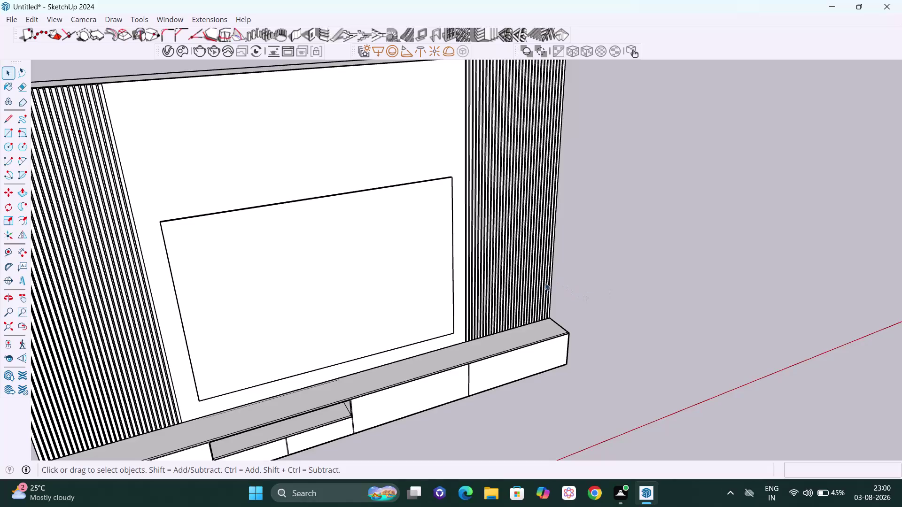
Orbit and zoom in on the right fluted panel's base above the low cabinet top.
middle_drag(544, 319, 500, 315)
scroll(up, 3)
scroll(up, 3)
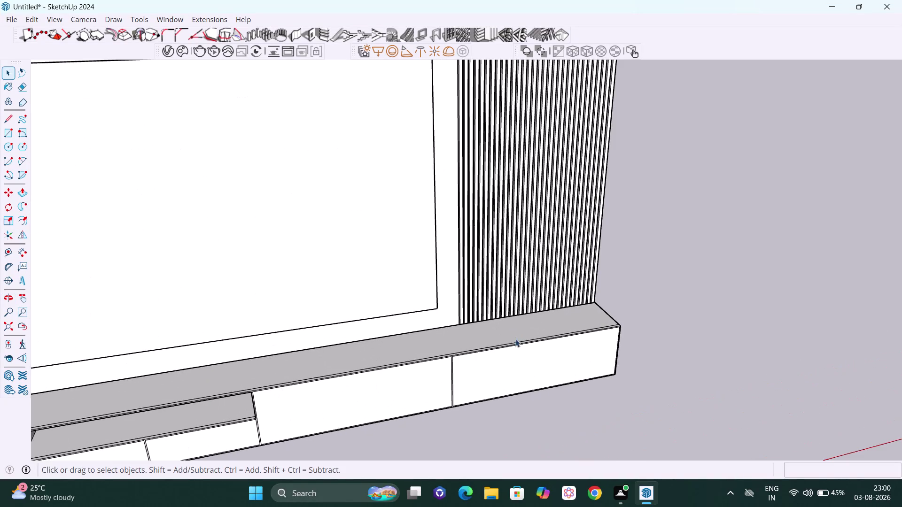
middle_drag(511, 342, 522, 299)
scroll(up, 3)
middle_drag(493, 309, 456, 308)
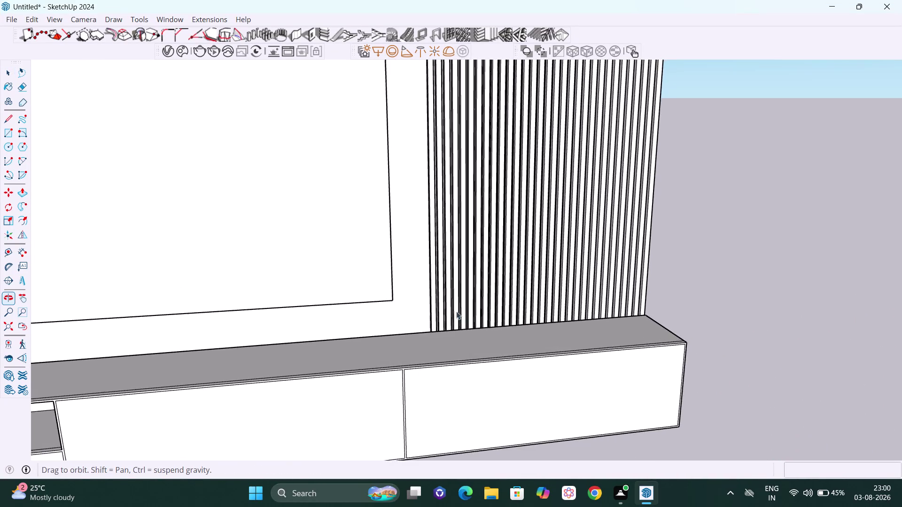
middle_drag(456, 308, 456, 308)
scroll(up, 3)
middle_drag(483, 322, 454, 325)
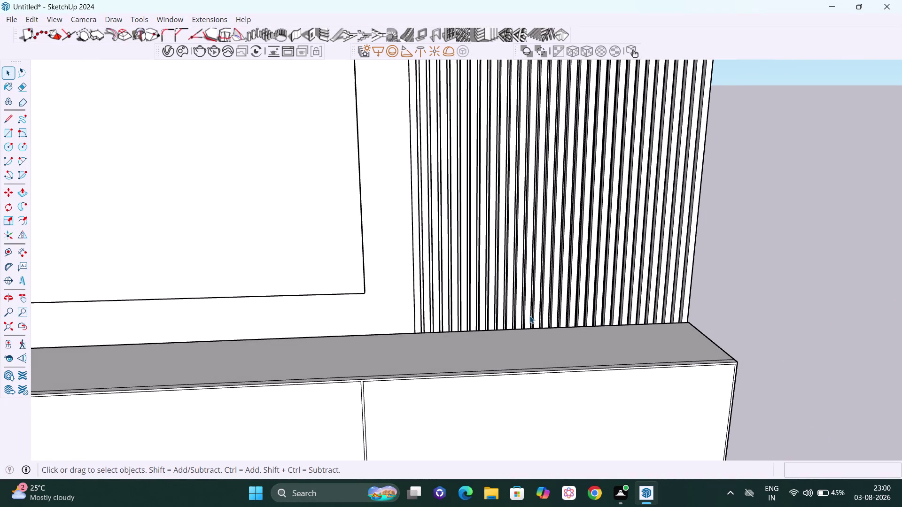
scroll(up, 3)
middle_drag(531, 315, 515, 317)
scroll(up, 3)
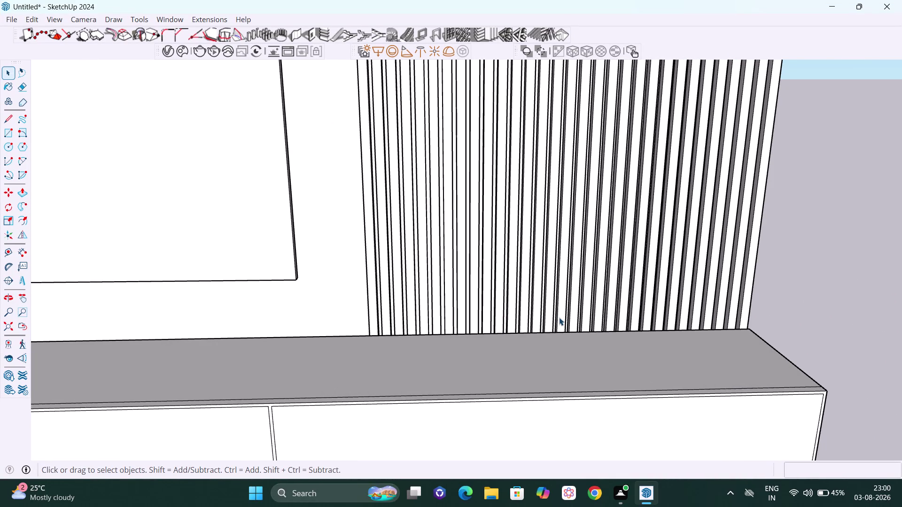
Place guides 300 mm above the cabinet top and 18 mm above that.
key(t)
click(549, 332)
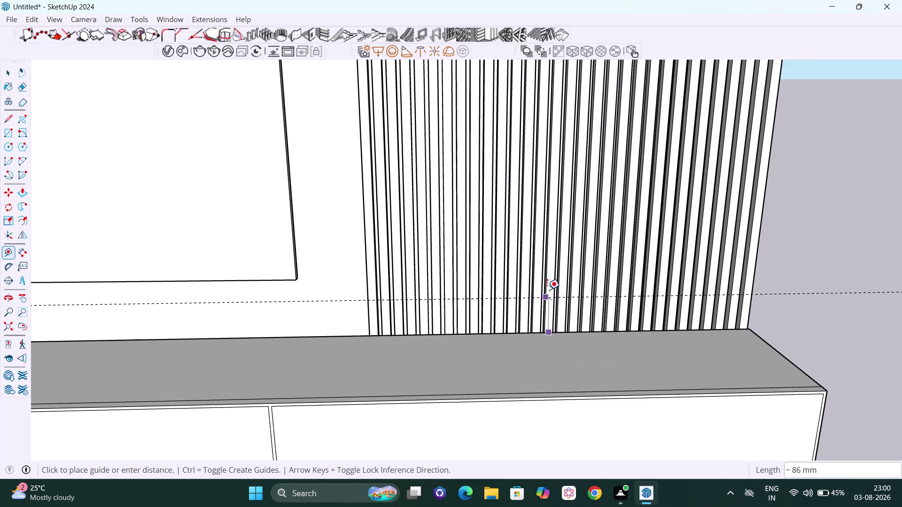
key(Up)
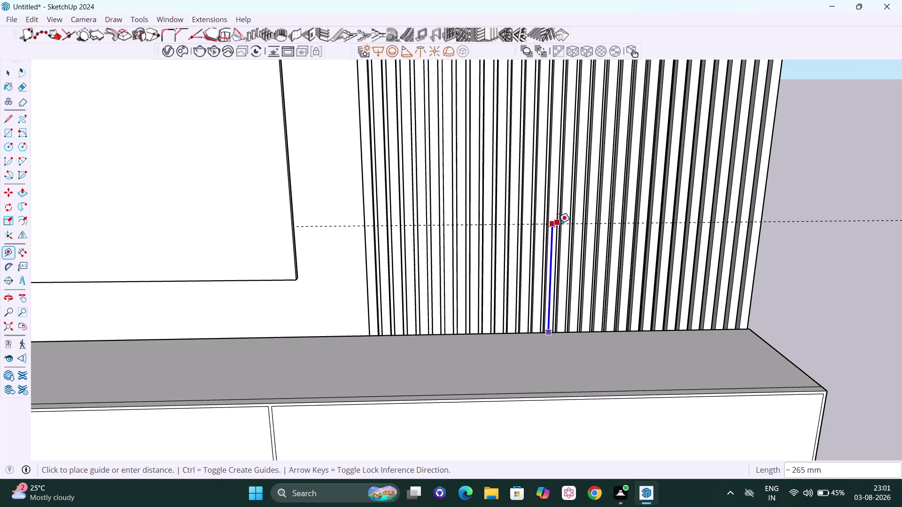
text(3)
text(00)
key(Return)
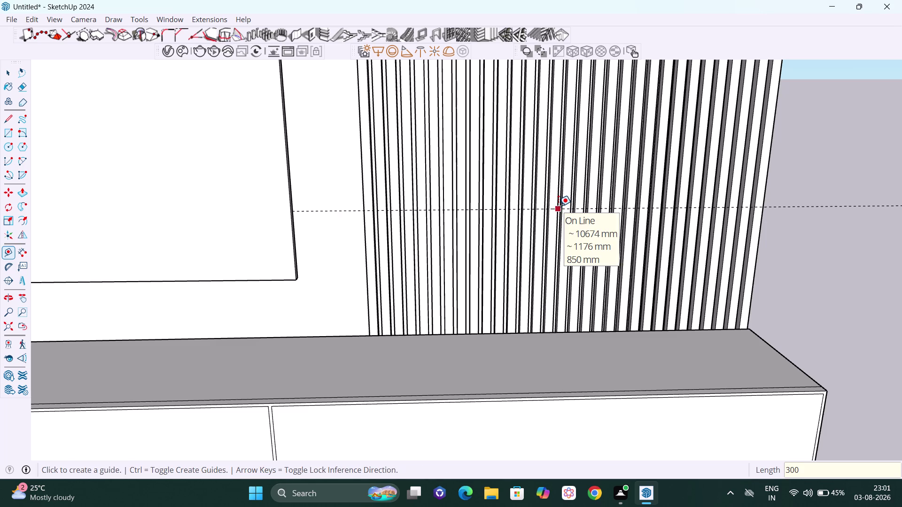
click(558, 206)
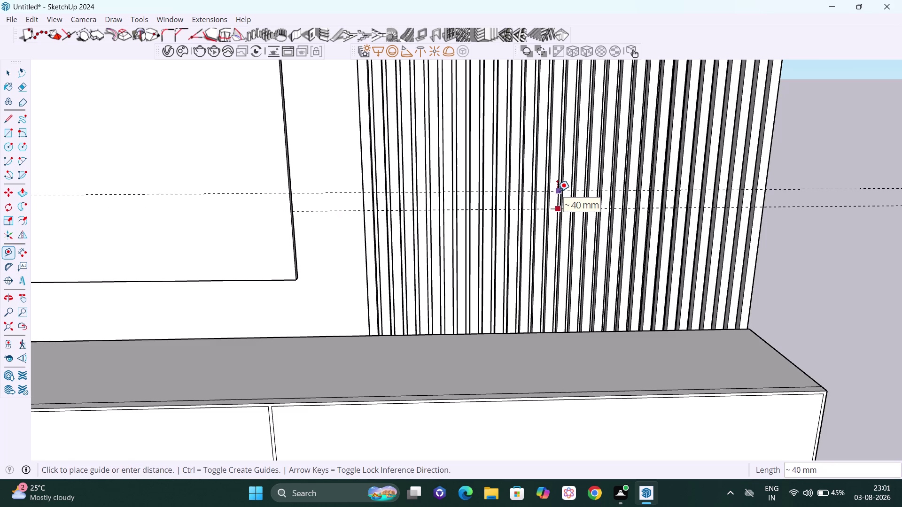
key(Up)
text(1)
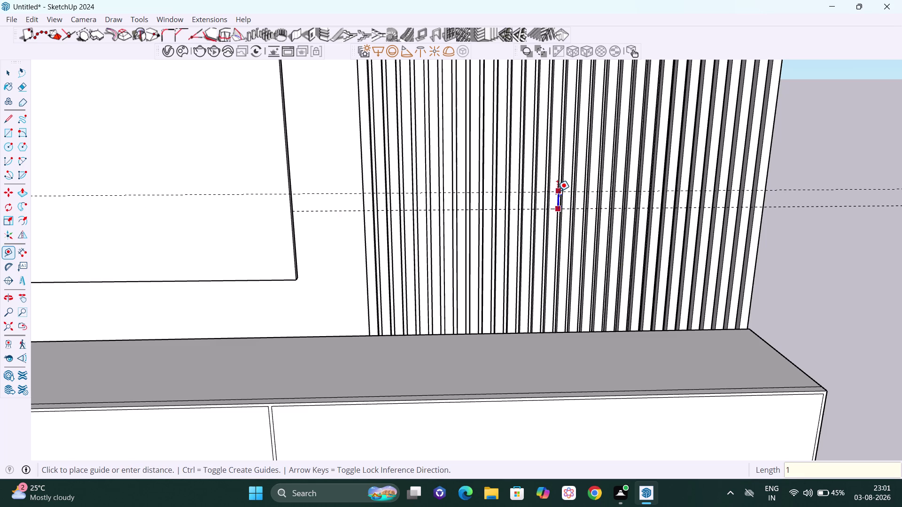
text(8)
key(Return)
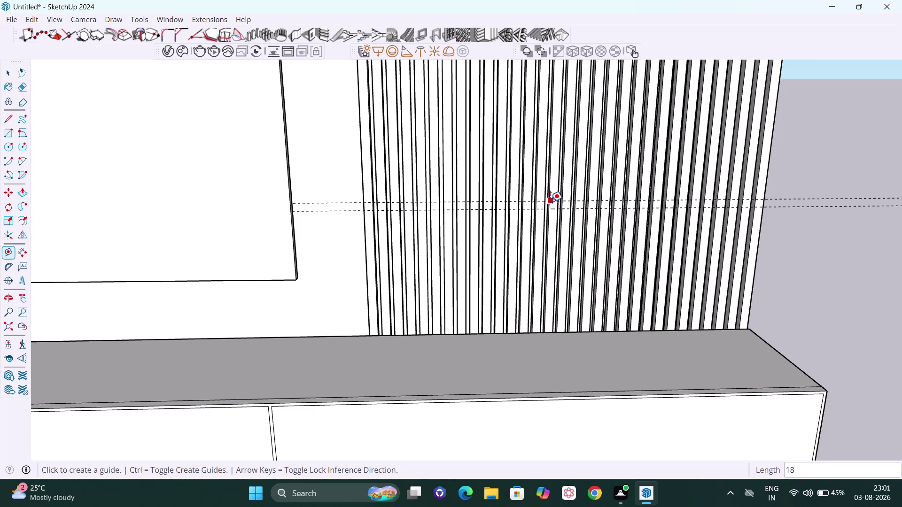
Add a guide 300 mm higher and pan up the fluted panel.
click(550, 202)
key(Up)
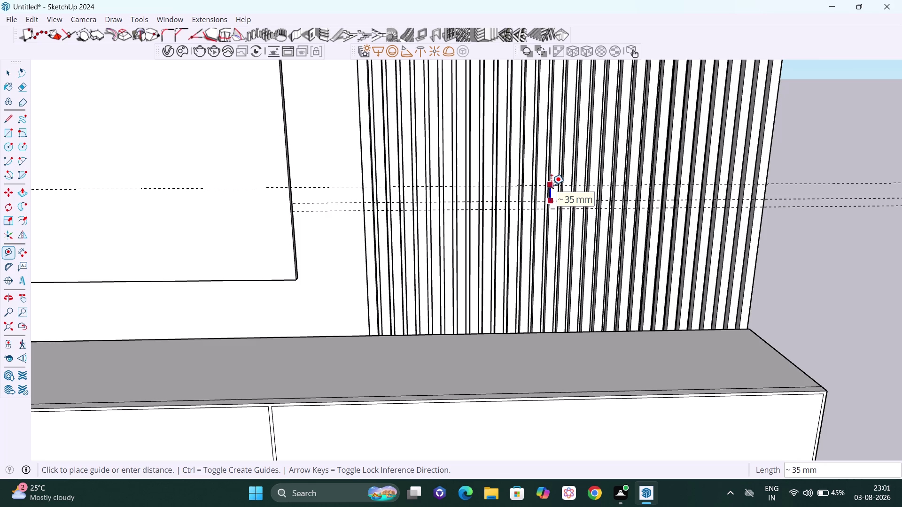
text(300)
key(Return)
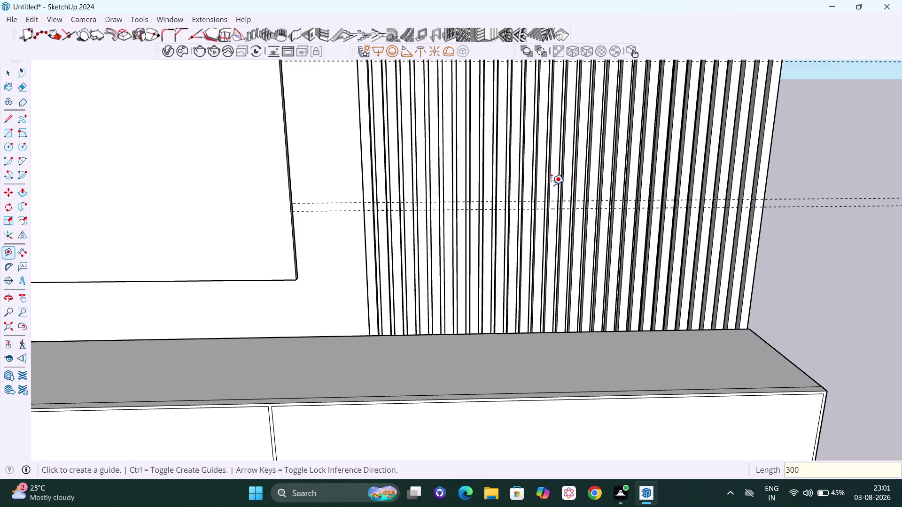
key(h)
drag(551, 186, 551, 193)
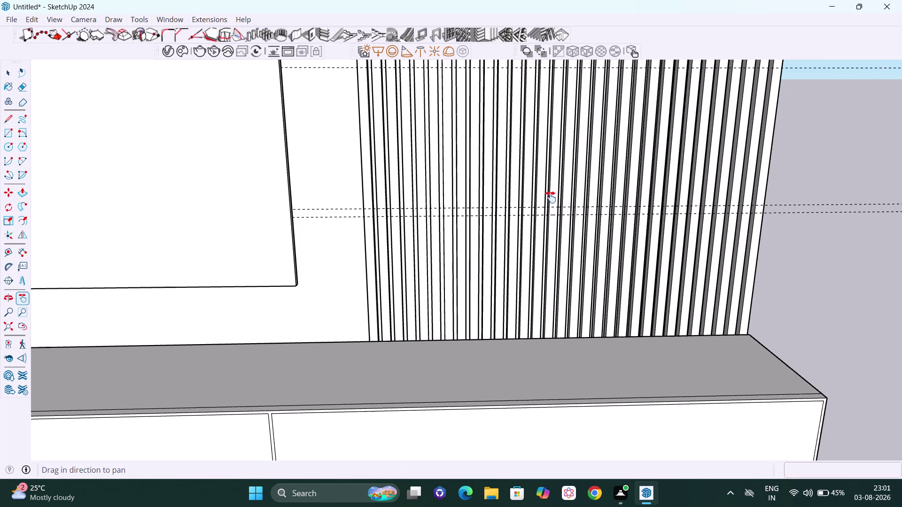
drag(551, 193, 520, 320)
drag(519, 229, 515, 262)
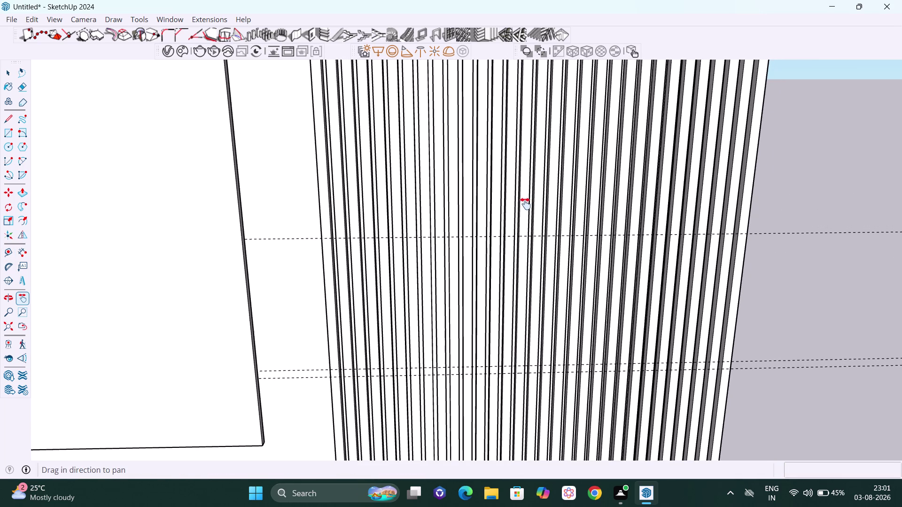
middle_drag(525, 203, 527, 198)
Add the next 18 mm guide and a 300 mm guide, then pan higher.
key(Escape)
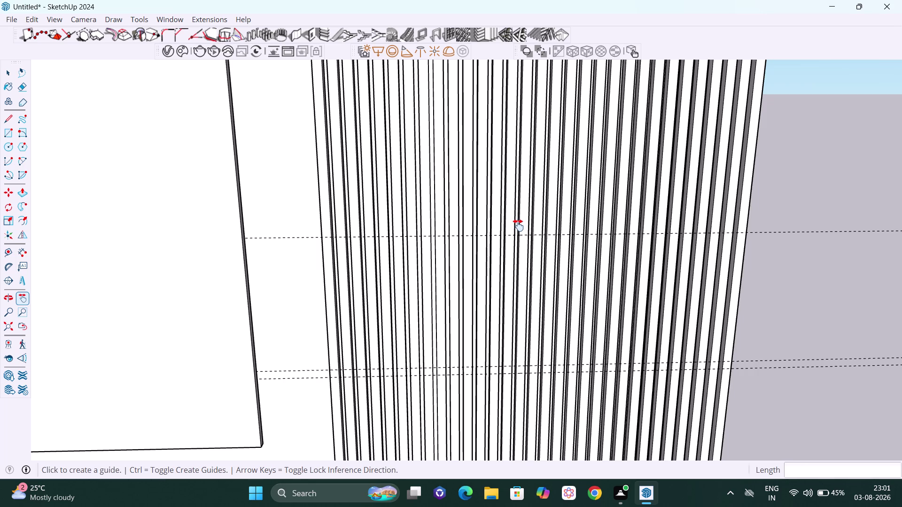
click(510, 235)
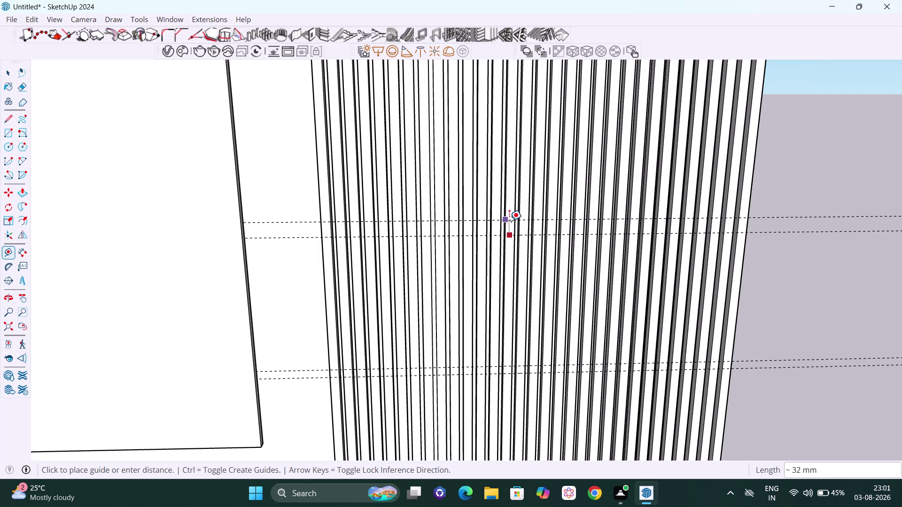
key(Up)
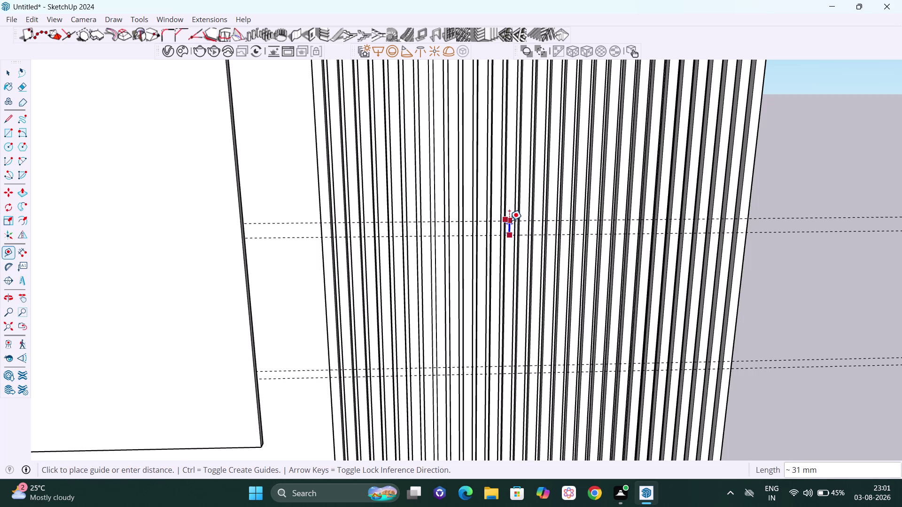
text(18)
key(Return)
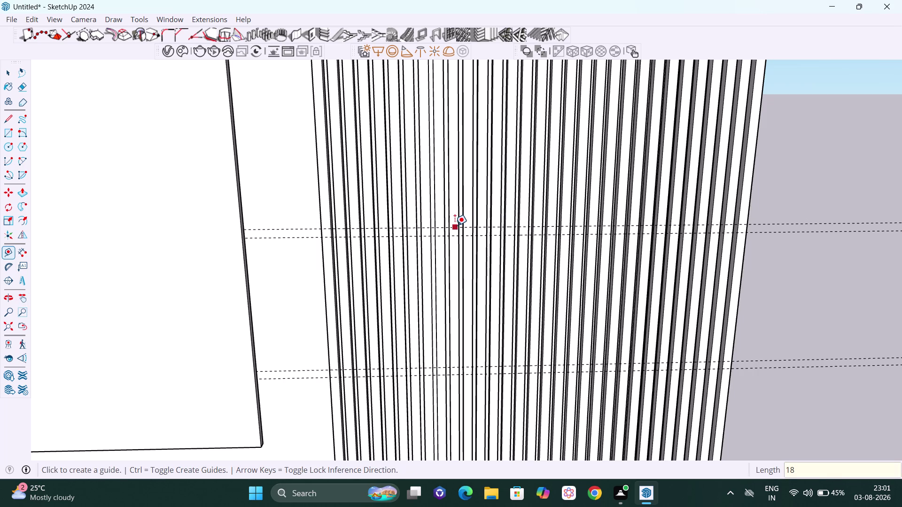
click(455, 225)
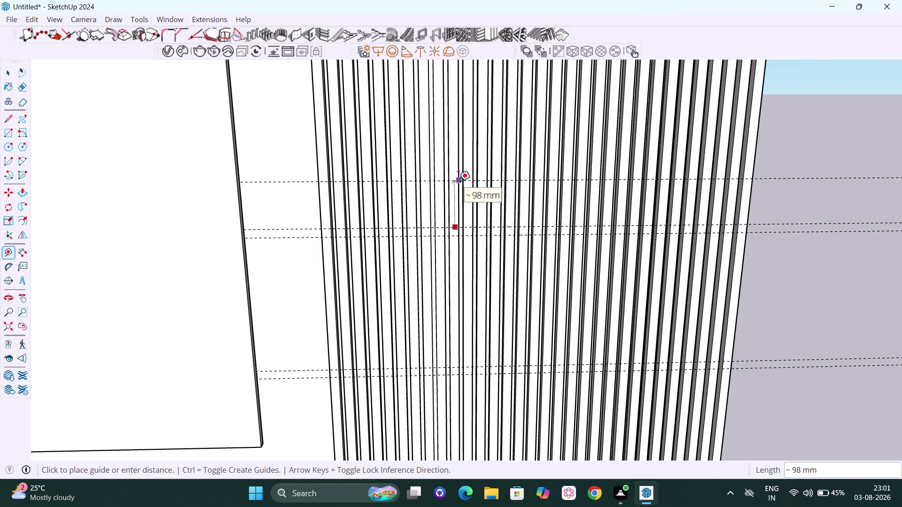
key(Up)
text(30)
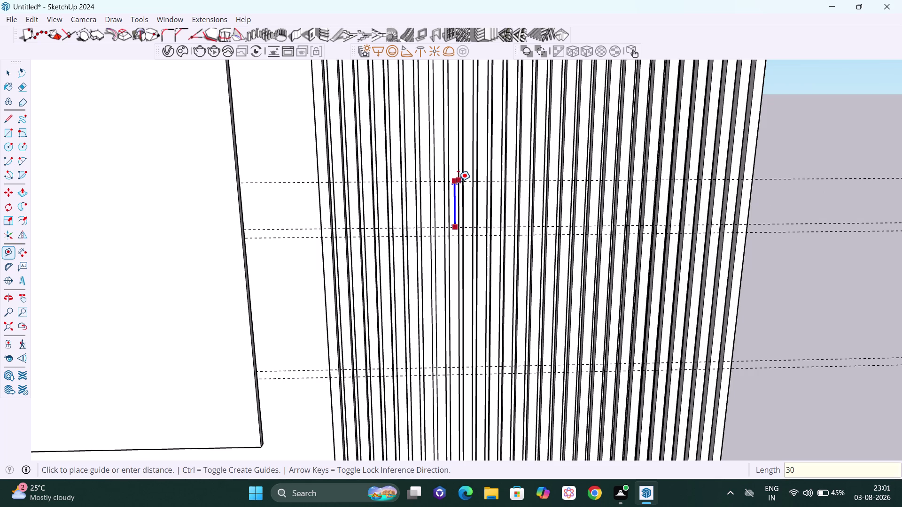
text(0)
key(Return)
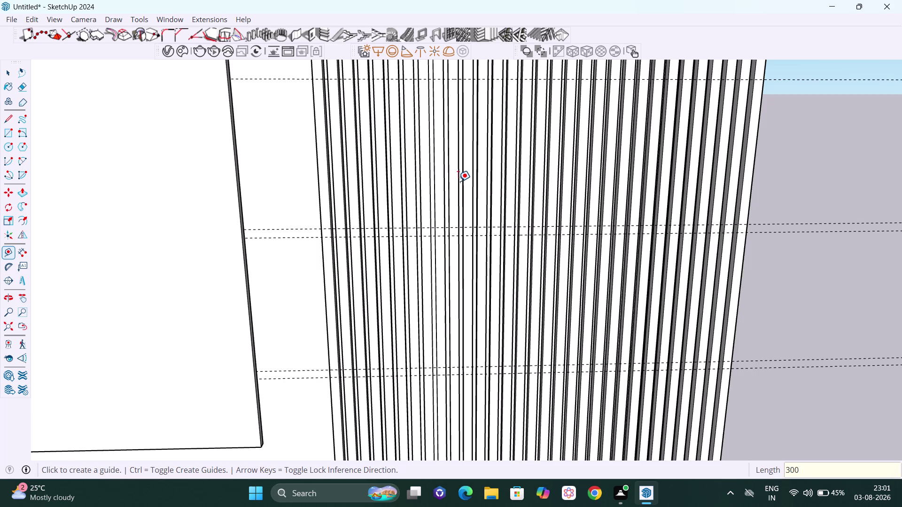
key(h)
drag(464, 176, 460, 359)
drag(457, 343, 455, 357)
middle_drag(484, 333, 487, 309)
Add an 18 mm guide and a 300 mm guide further up the panel.
drag(485, 302, 487, 373)
scroll(down, 3)
middle_drag(495, 361, 495, 352)
scroll(up, 3)
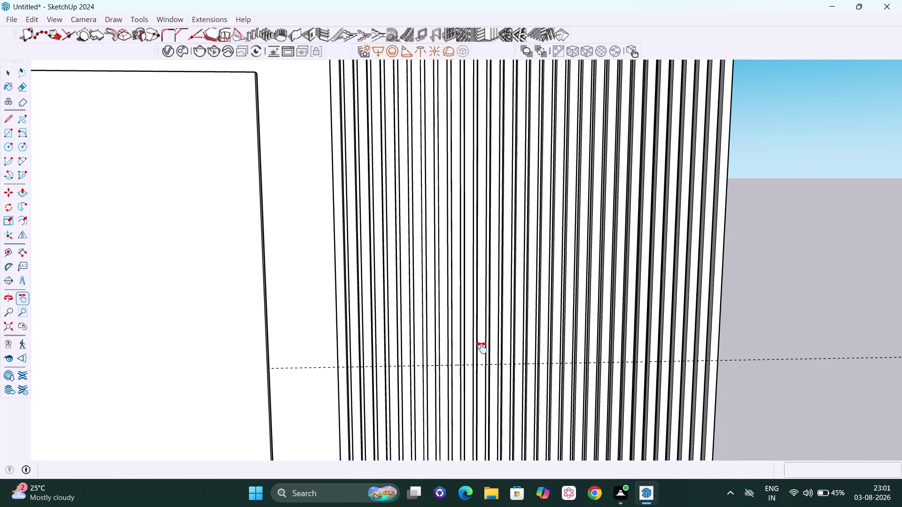
key(Escape)
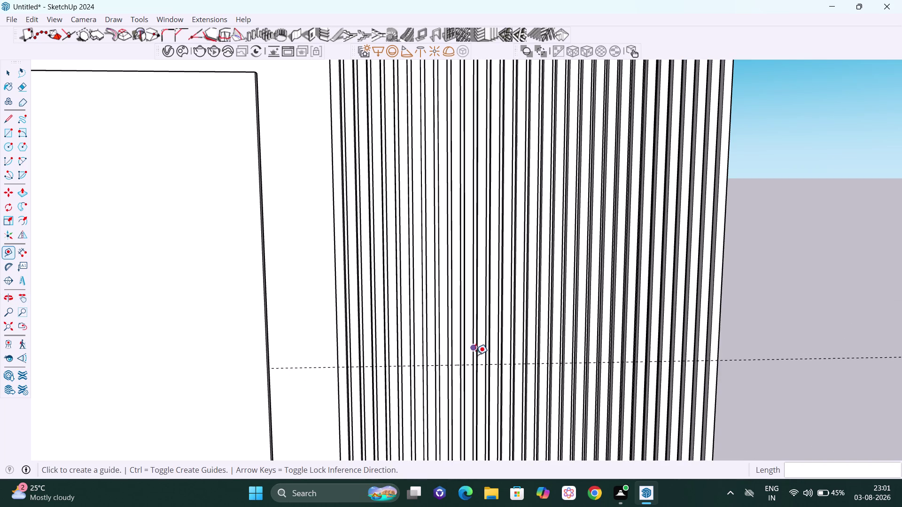
click(469, 364)
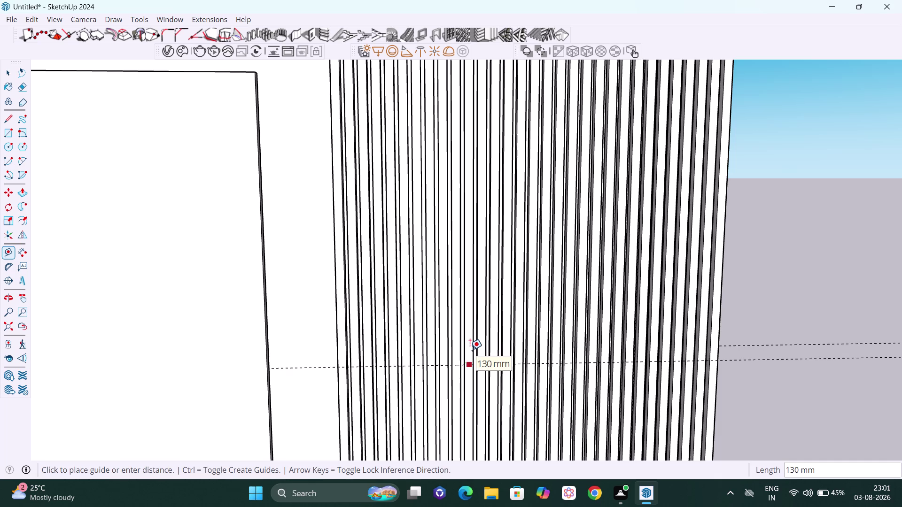
key(Up)
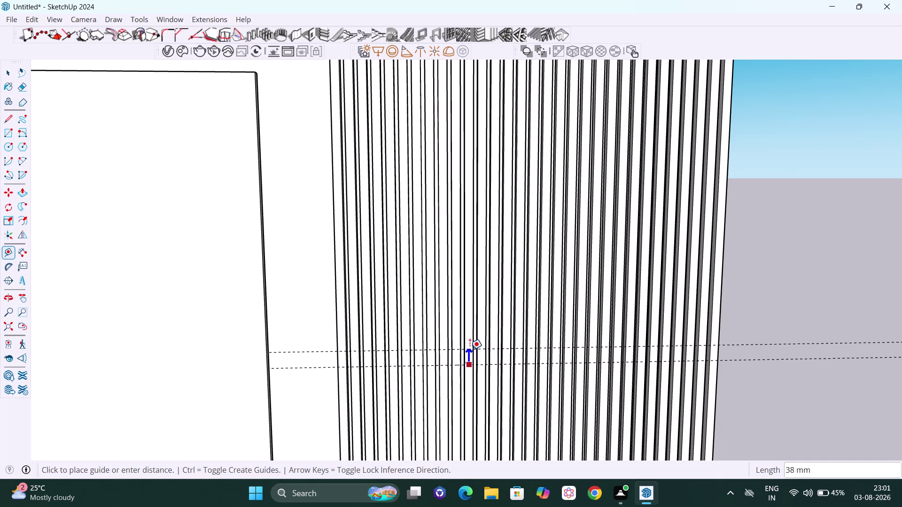
text(18)
key(Return)
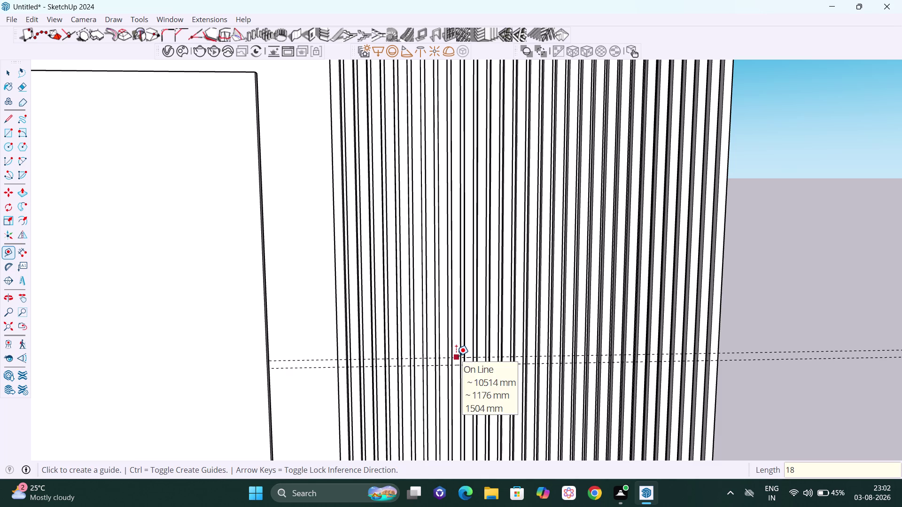
click(456, 356)
key(Up)
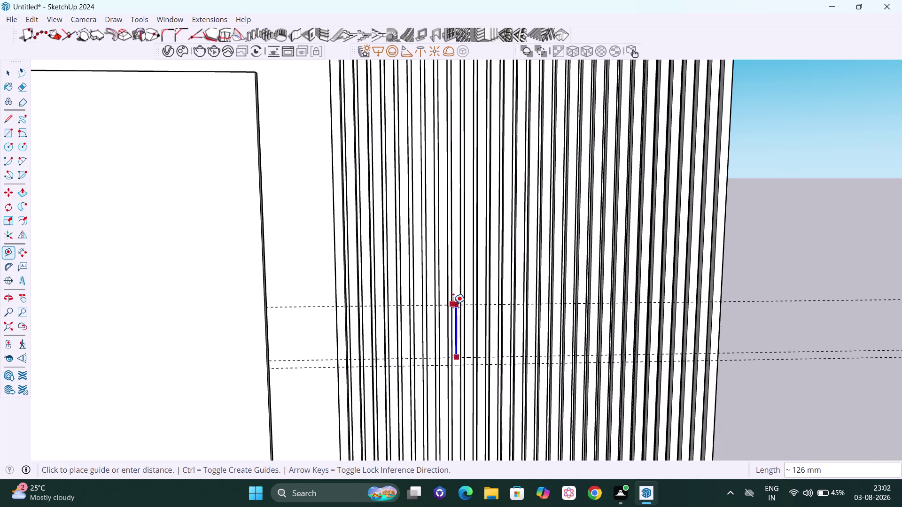
text(300)
key(Return)
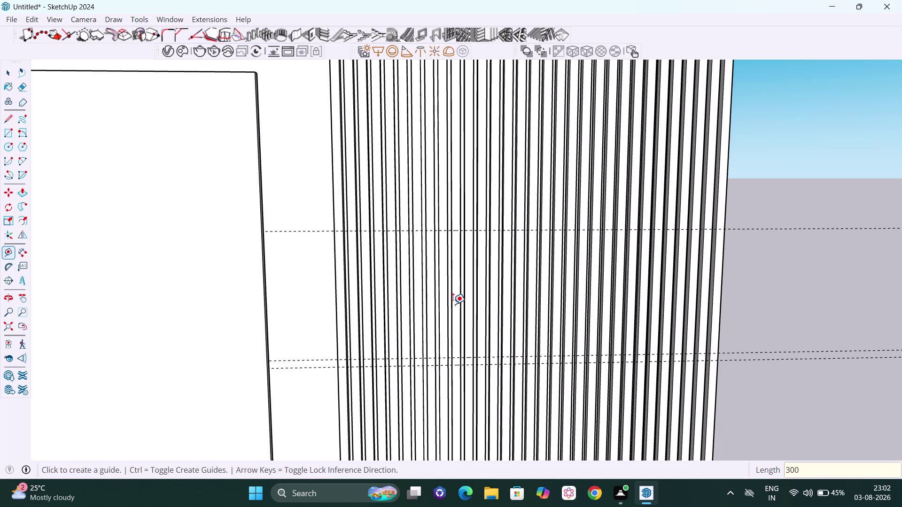
Add another 18 mm and 300 mm guide pair toward the panel's upper part.
click(456, 228)
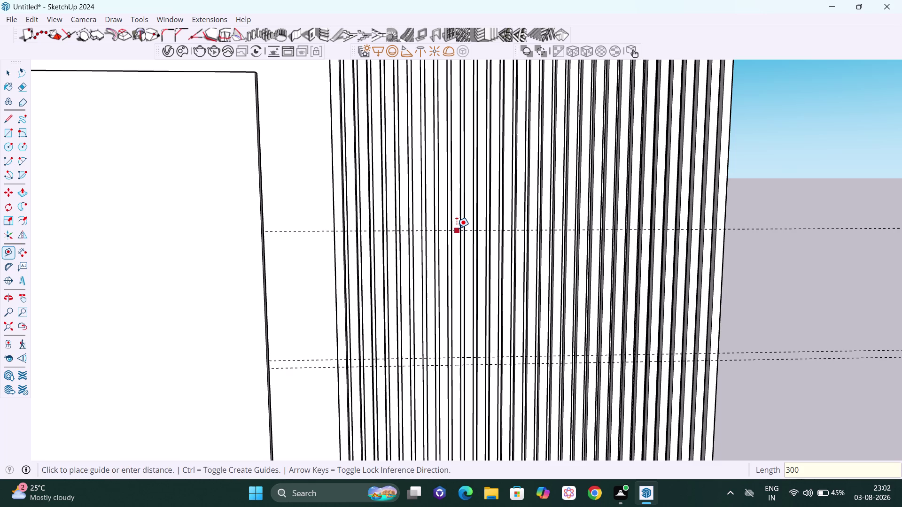
key(Up)
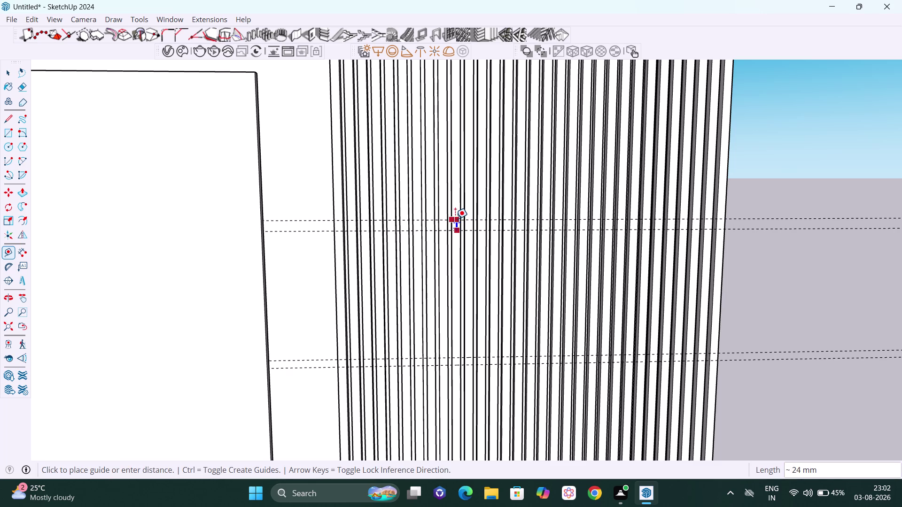
text(18)
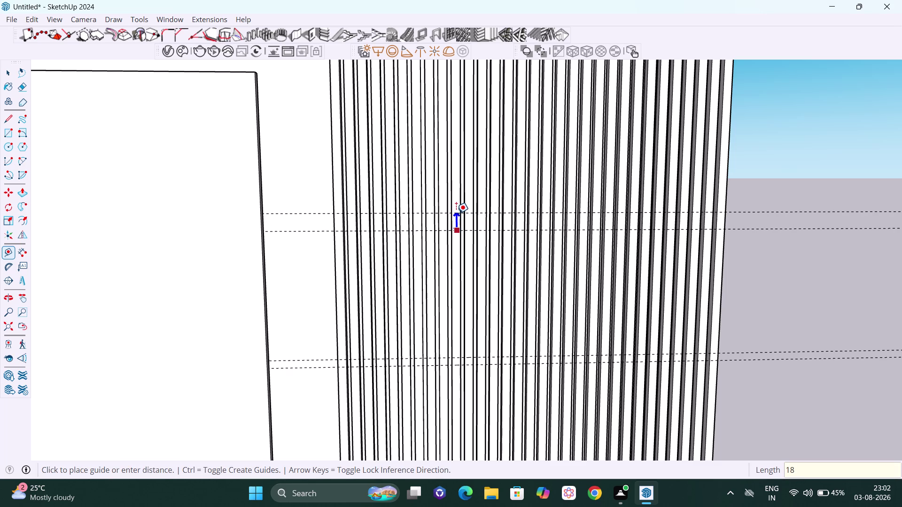
key(Return)
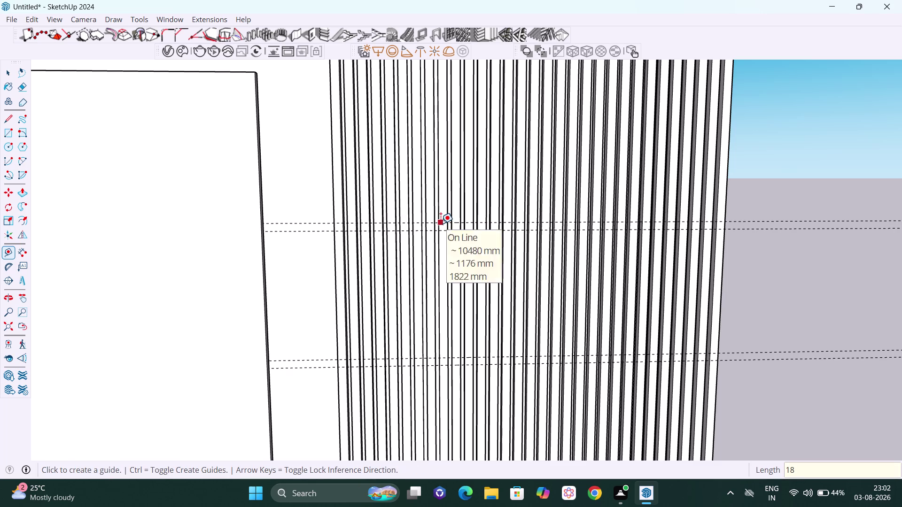
click(449, 222)
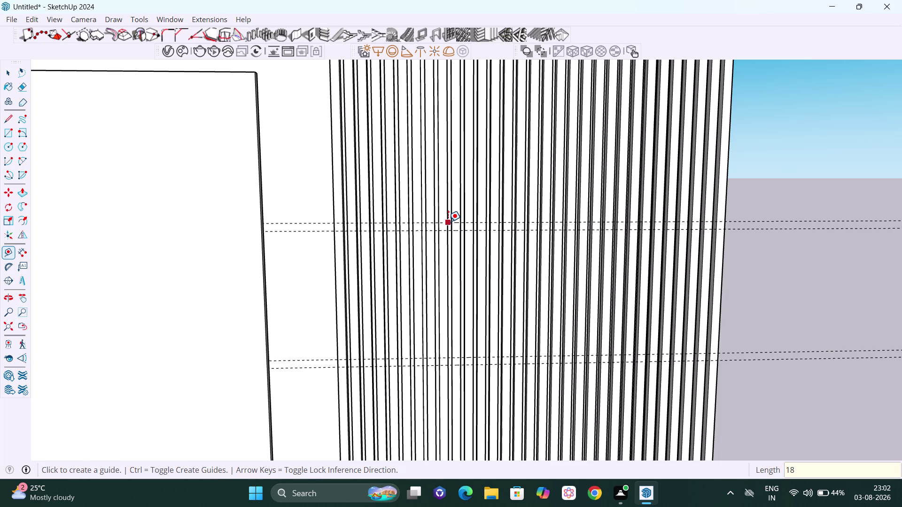
key(Up)
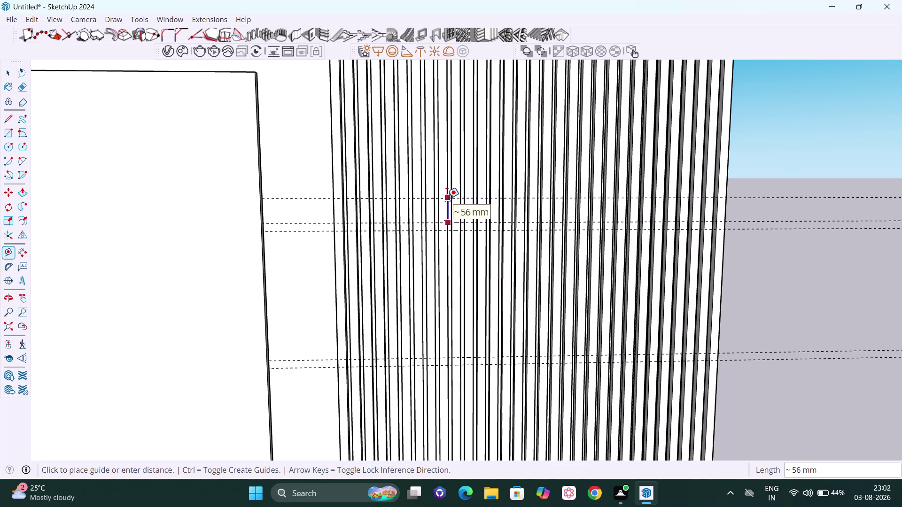
text(300)
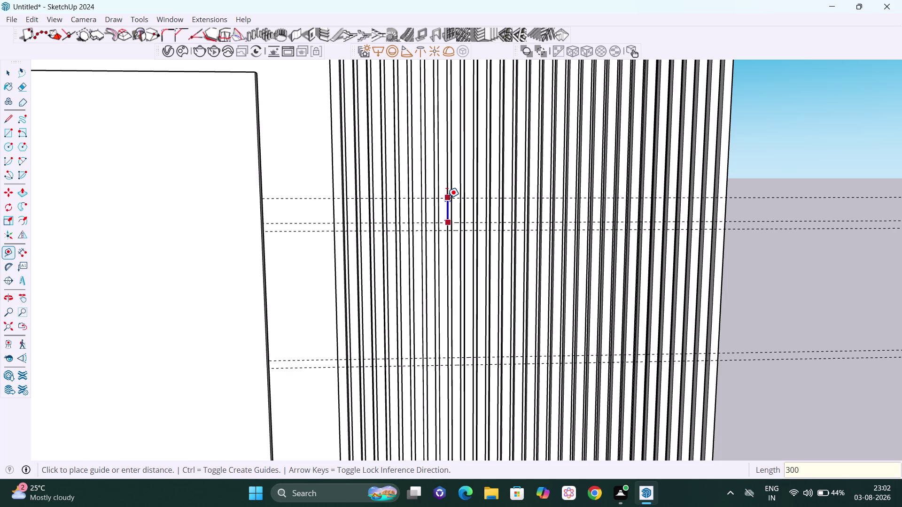
key(Return)
middle_drag(472, 151, 447, 189)
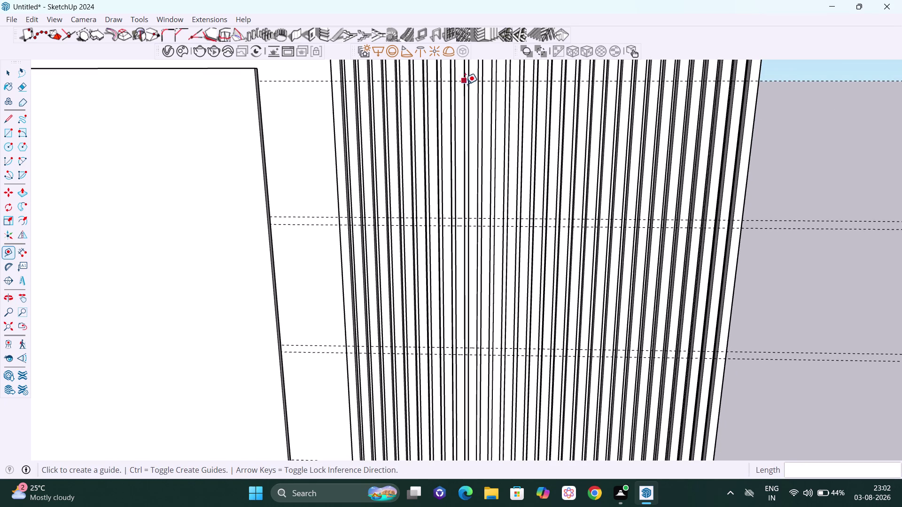
key(h)
drag(466, 83, 453, 207)
middle_drag(452, 193, 455, 193)
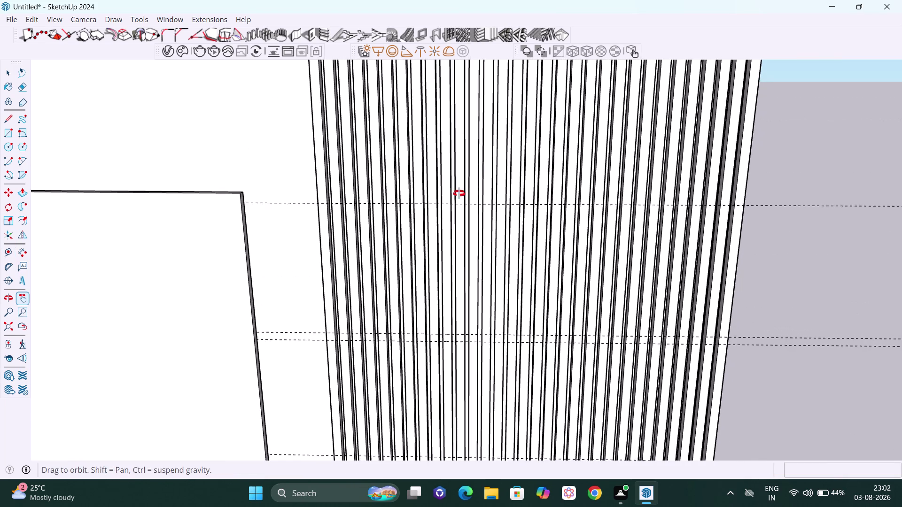
middle_drag(455, 194, 488, 194)
scroll(up, 3)
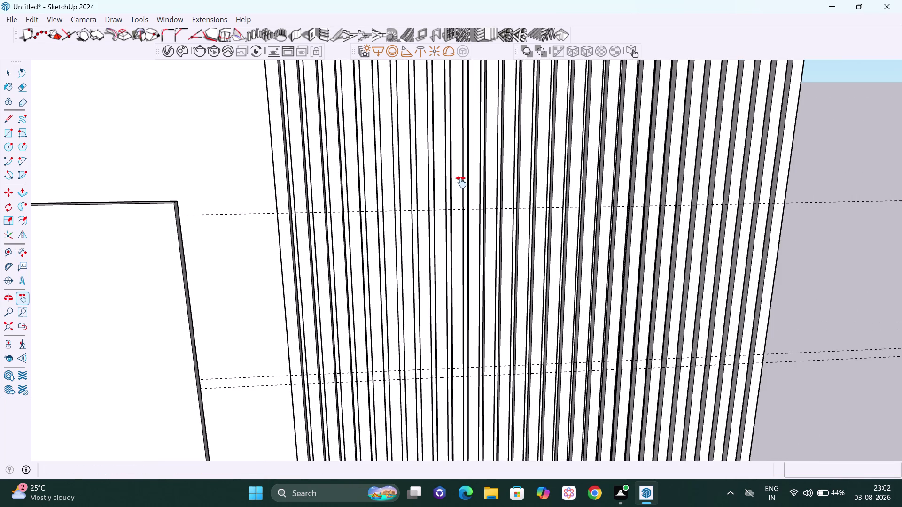
Place a final 18 mm guide above the top guide and return to Select.
key(Escape)
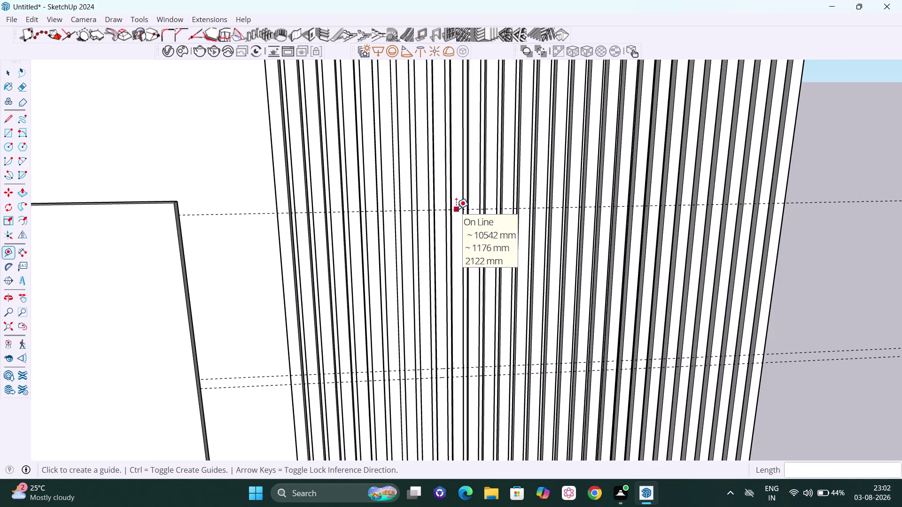
click(456, 209)
key(Up)
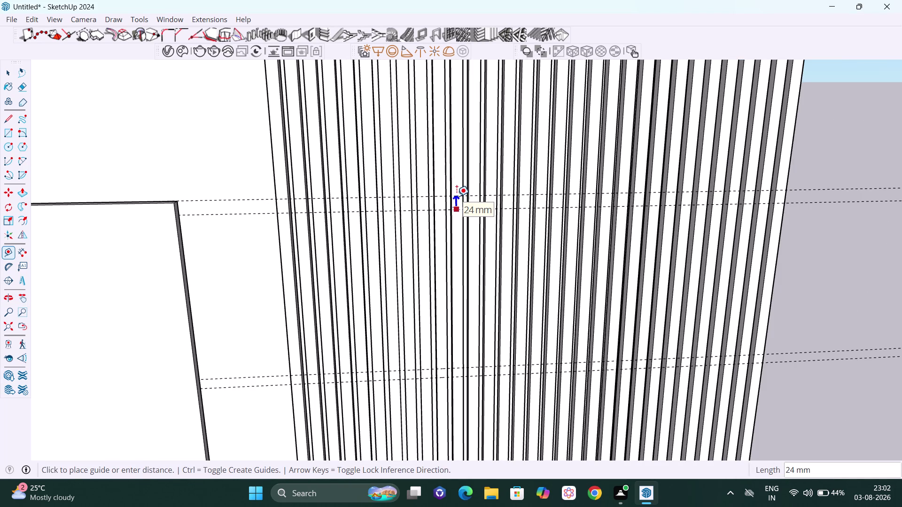
text(18)
key(Return)
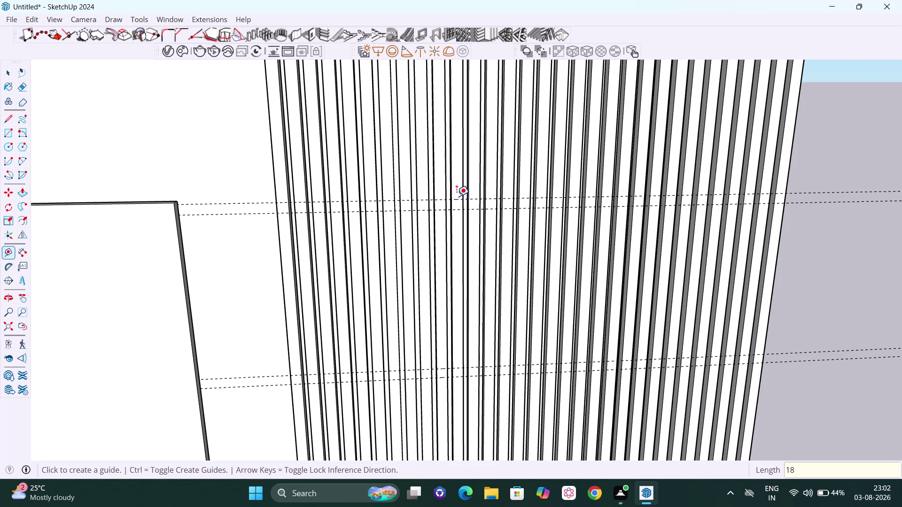
key(space)
scroll(down, 3)
scroll(down, 3)
scroll(down, 3)
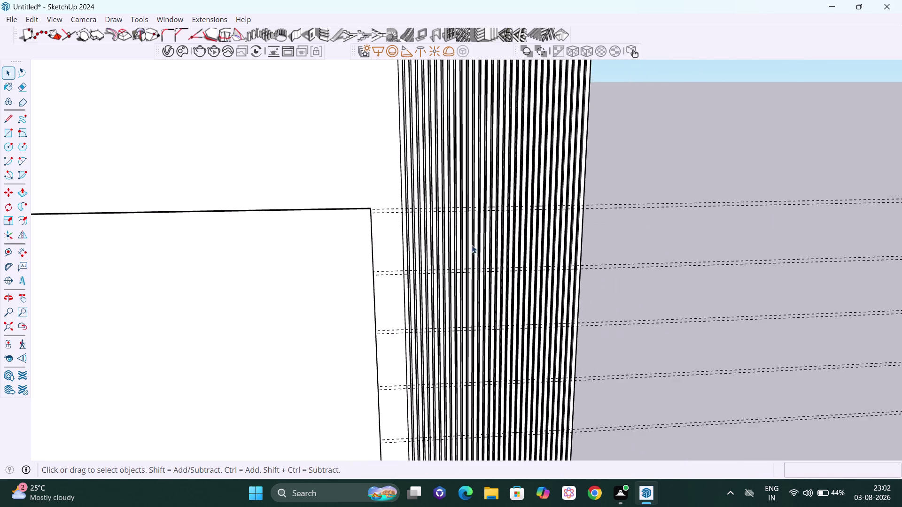
scroll(down, 3)
scroll(down, 3)
middle_drag(484, 365, 646, 314)
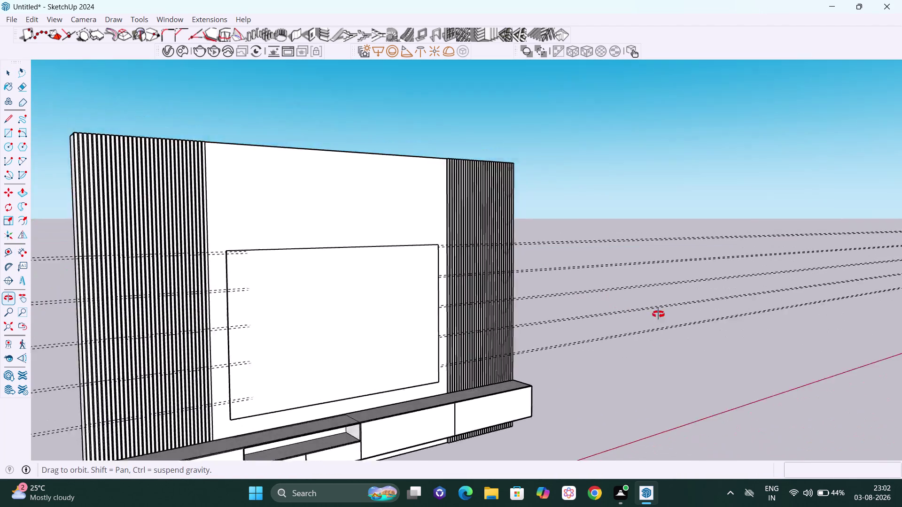
middle_drag(646, 314, 423, 308)
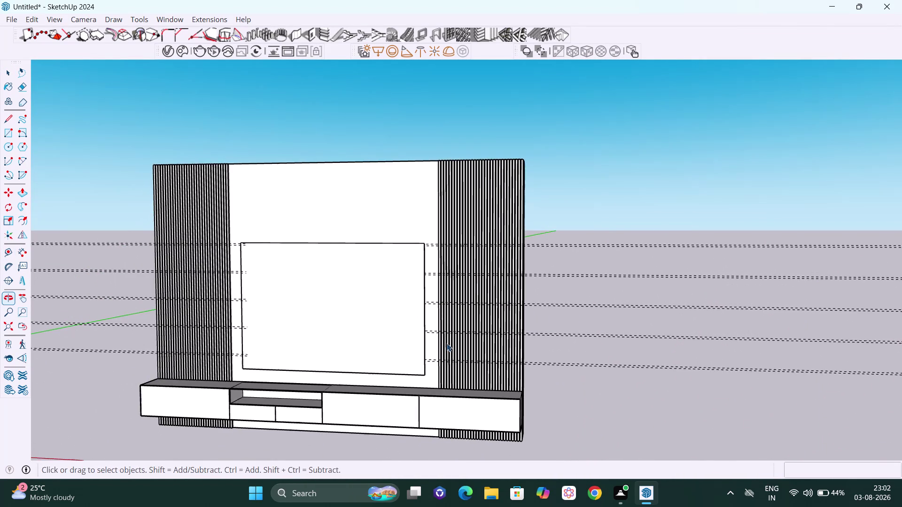
middle_drag(508, 369, 611, 381)
scroll(up, 3)
middle_drag(461, 380, 370, 368)
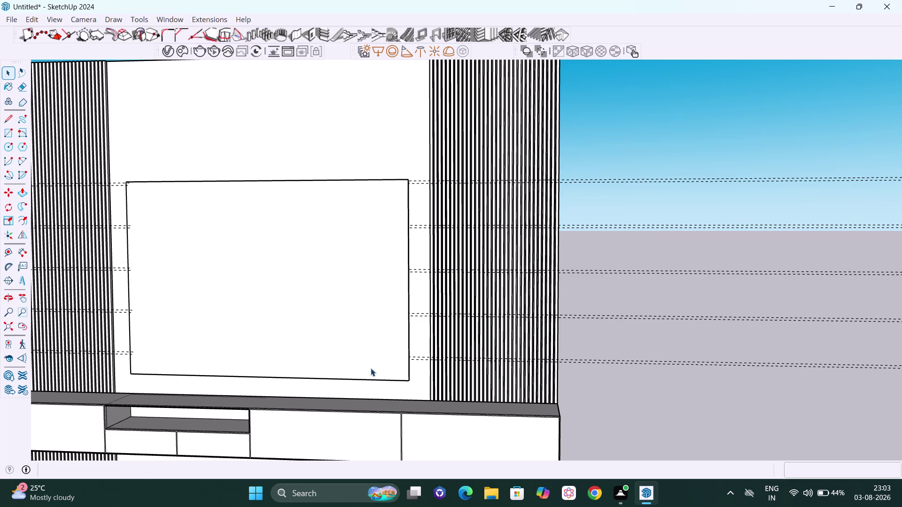
scroll(up, 3)
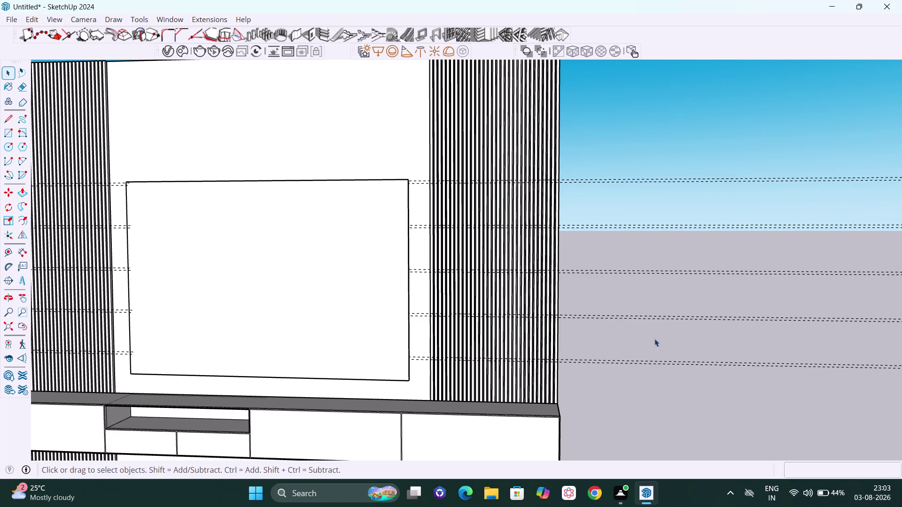
scroll(up, 3)
scroll(down, 3)
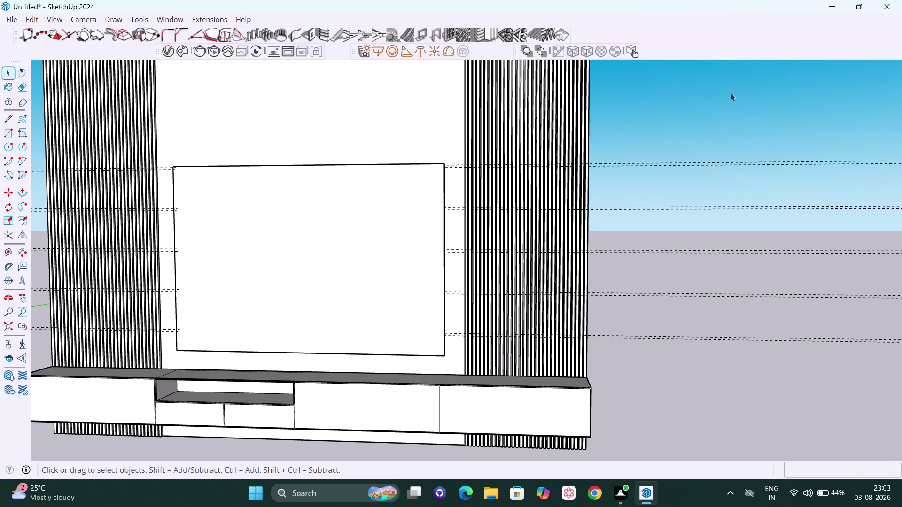
right_click(730, 93)
click(751, 129)
scroll(up, 3)
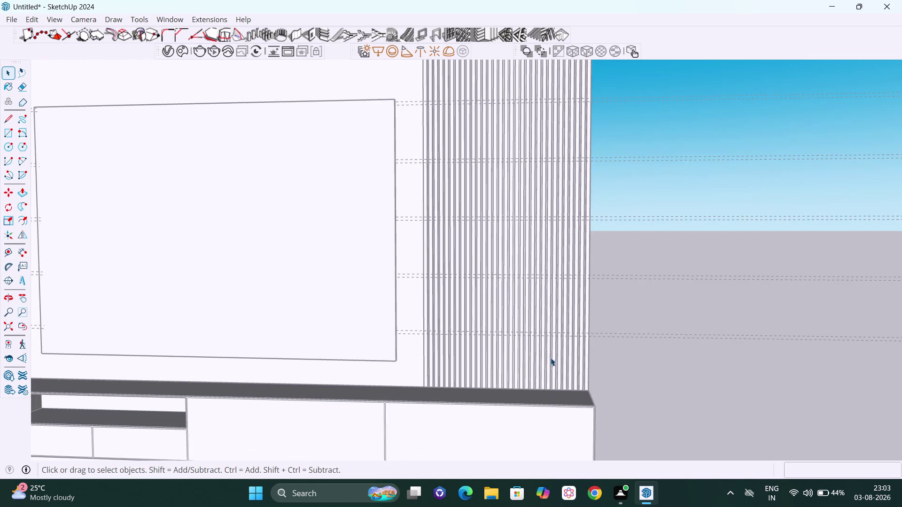
middle_drag(548, 359, 571, 363)
scroll(up, 3)
scroll(up, 3)
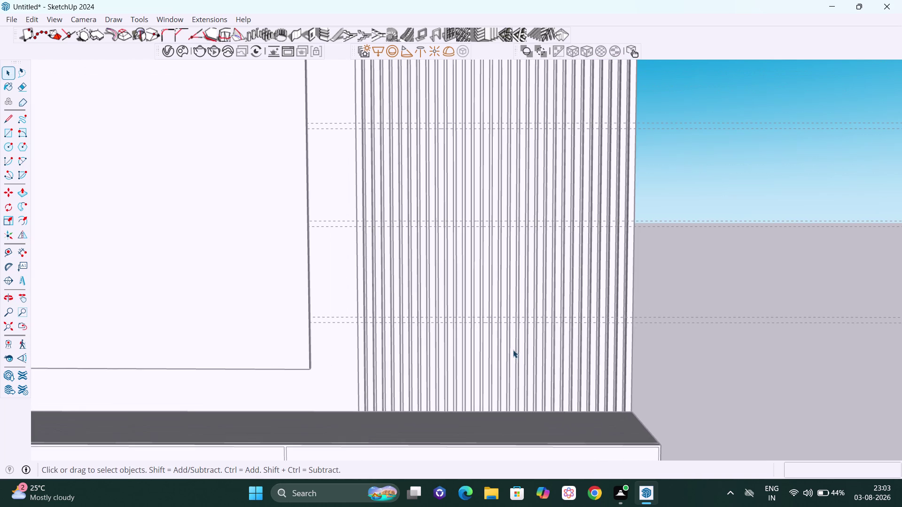
middle_drag(513, 350, 506, 351)
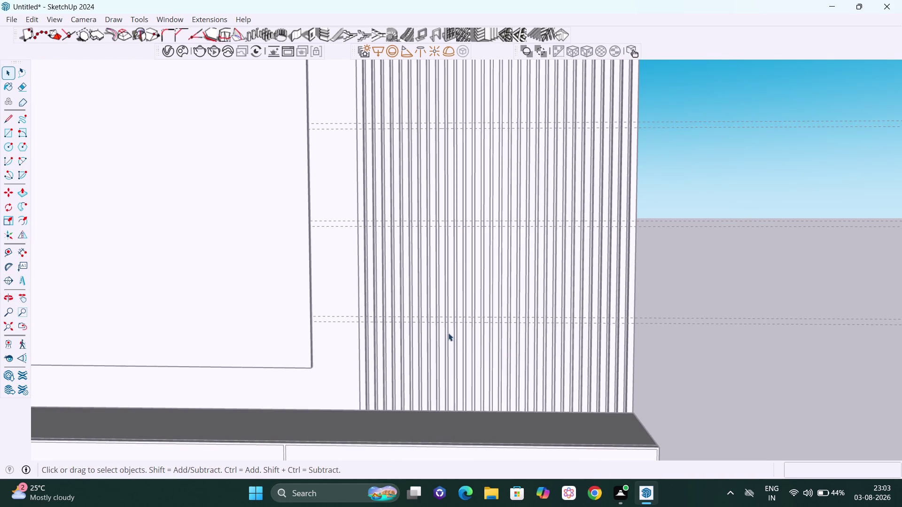
scroll(down, 3)
scroll(down, 3)
scroll(up, 3)
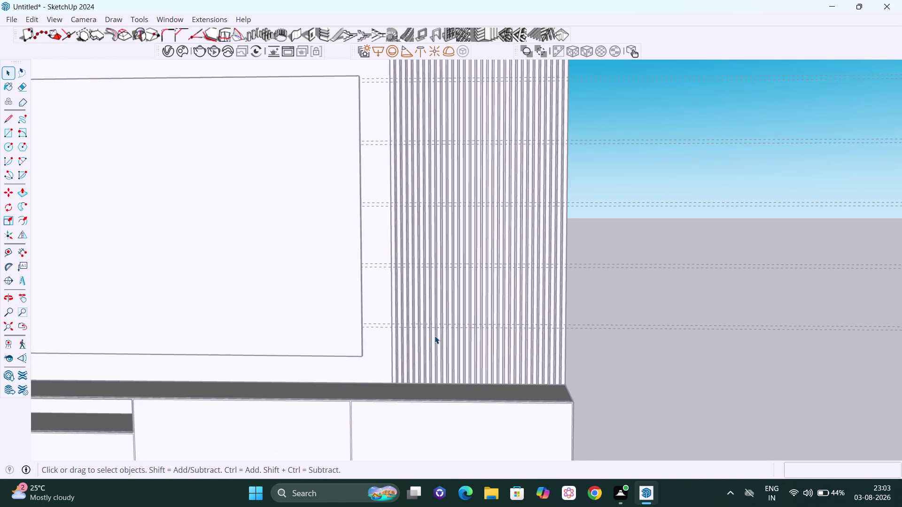
scroll(up, 3)
key(r)
scroll(up, 3)
scroll(up, 3)
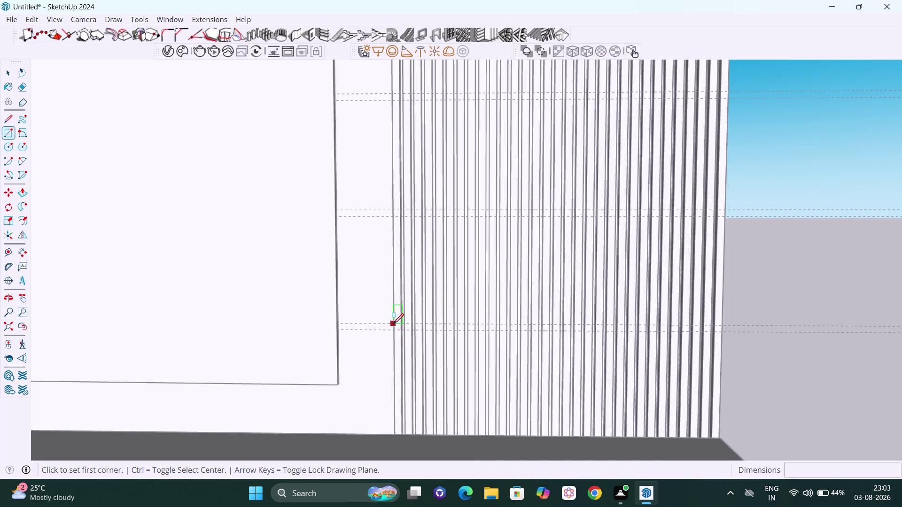
key(Escape)
key(space)
click(844, 299)
scroll(down, 3)
middle_drag(793, 306, 688, 293)
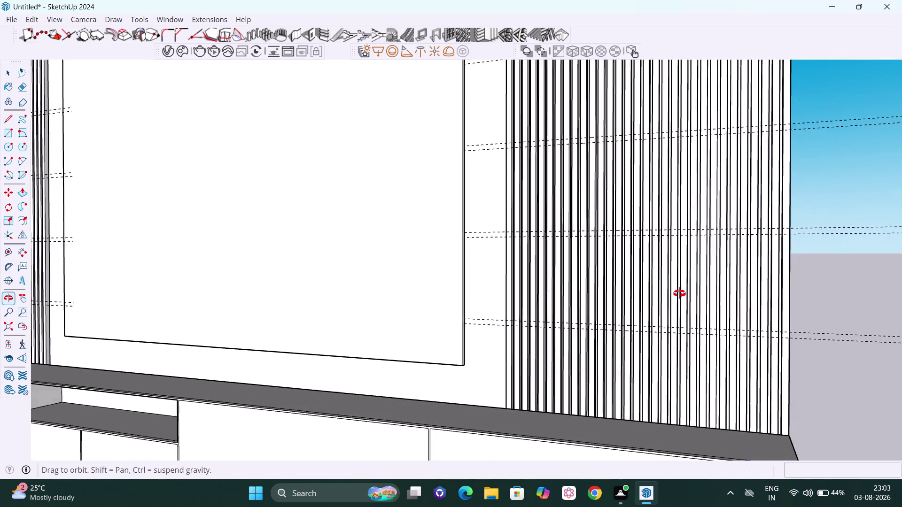
middle_drag(688, 293, 603, 315)
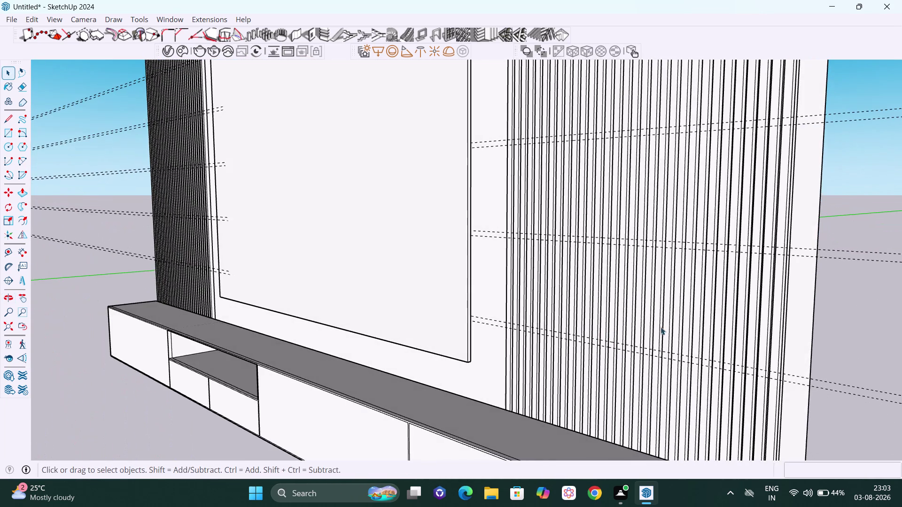
scroll(down, 3)
middle_drag(757, 373, 678, 313)
key(t)
scroll(up, 3)
scroll(up, 3)
middle_drag(716, 328, 765, 345)
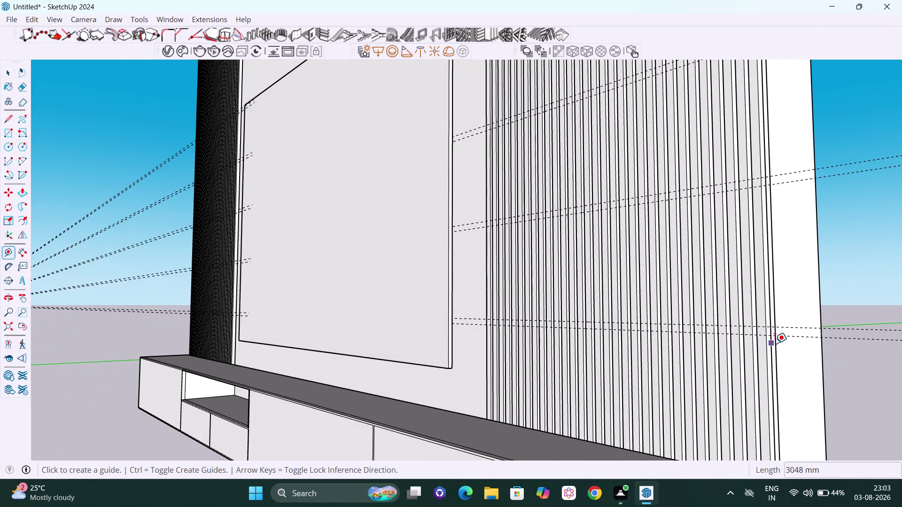
Zoom toward the right panel's outer edge and click the lower guide line.
scroll(up, 3)
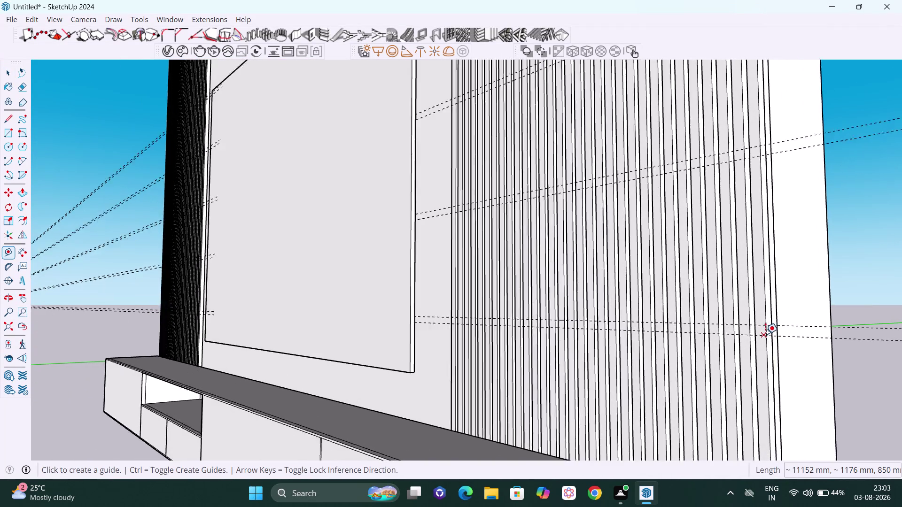
scroll(up, 3)
scroll(up, 3)
middle_drag(760, 340, 831, 338)
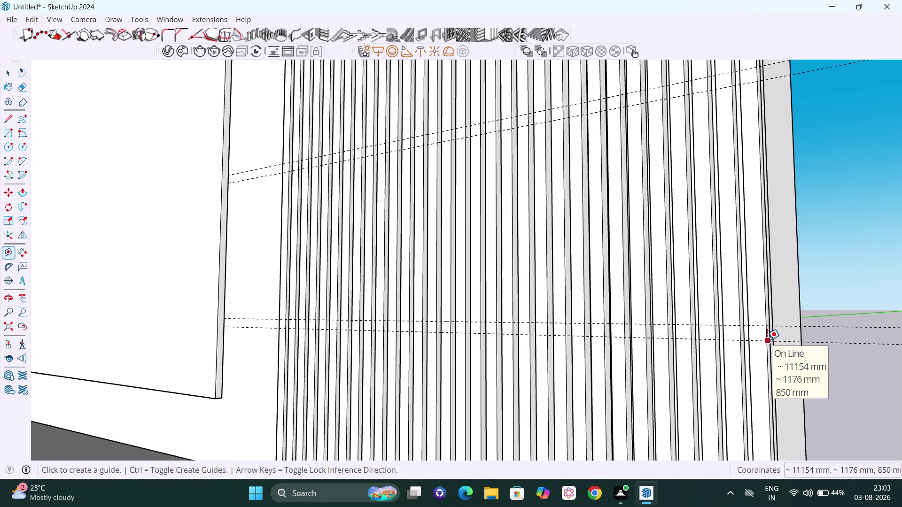
click(767, 340)
click(767, 340)
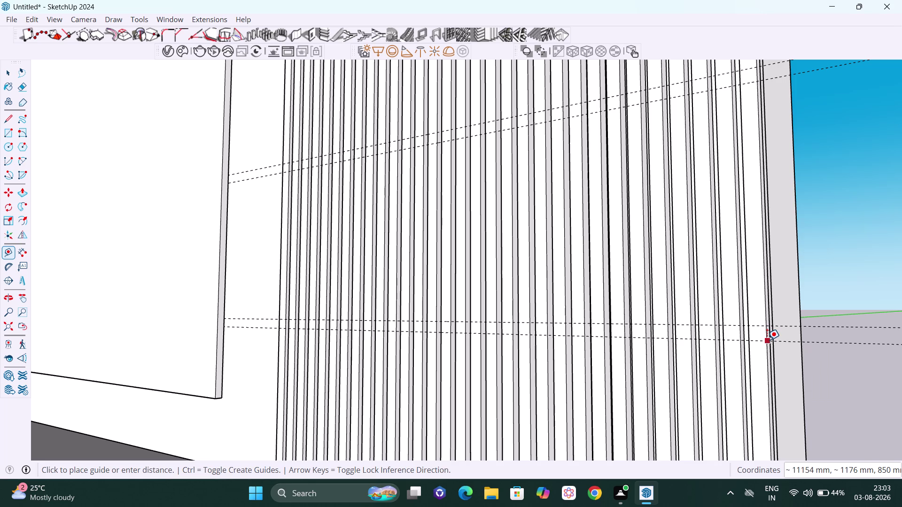
Place a vertical guide 20 mm in from the panel's outer flute edge.
scroll(down, 3)
scroll(down, 3)
scroll(down, 3)
scroll(down, 3)
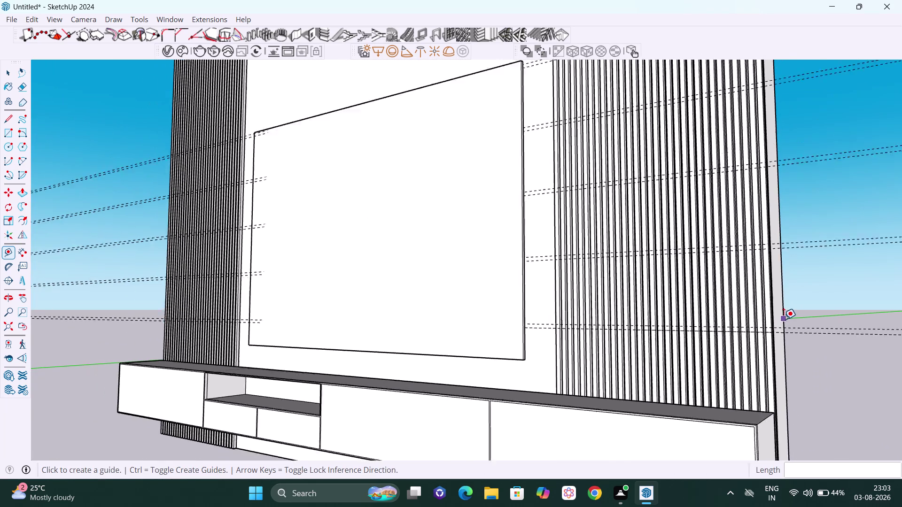
scroll(down, 3)
scroll(down, 3)
scroll(down, 3)
scroll(up, 3)
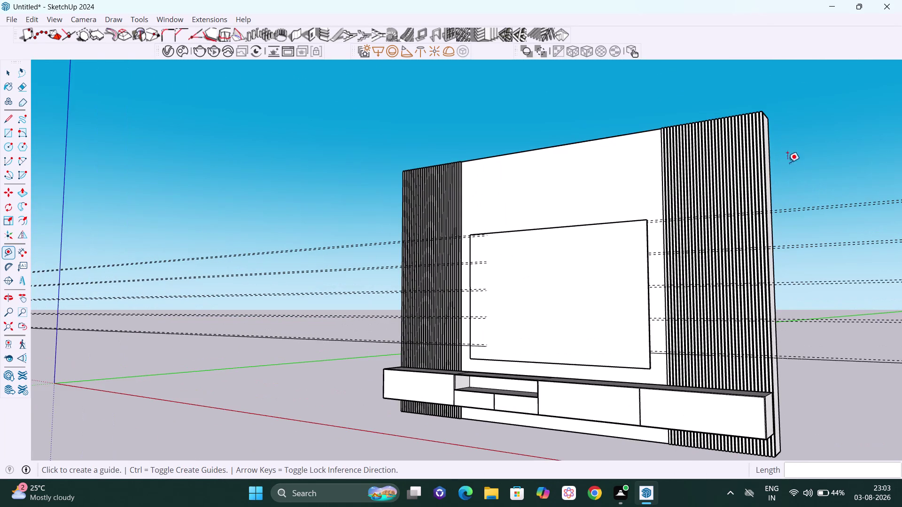
middle_drag(784, 148, 821, 187)
scroll(up, 3)
scroll(up, 3)
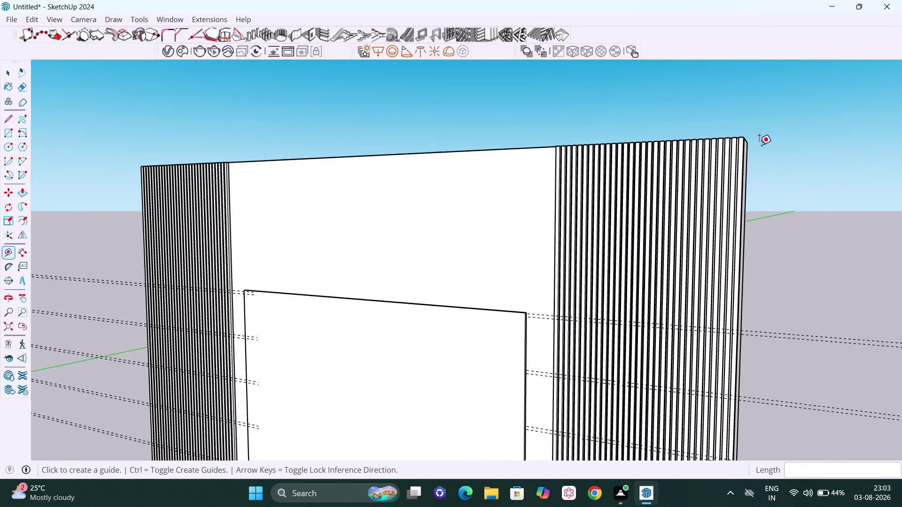
middle_drag(759, 145, 705, 227)
scroll(up, 3)
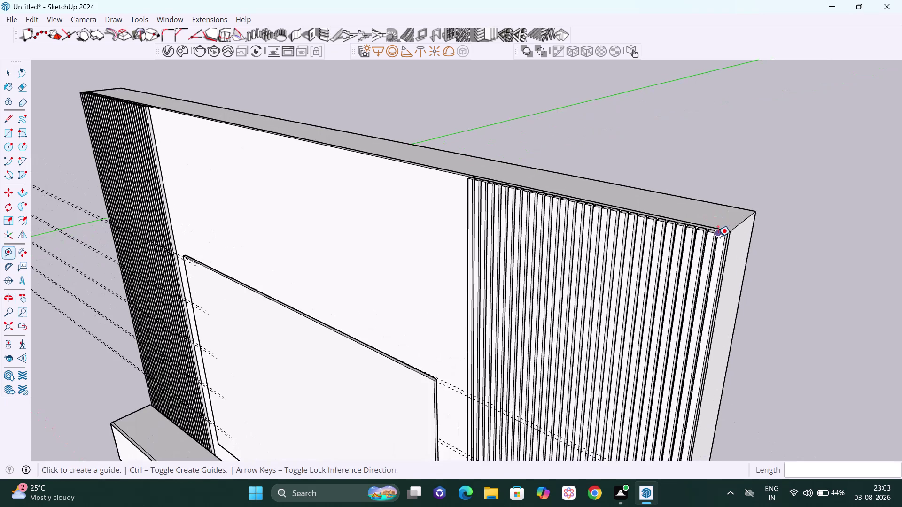
scroll(up, 3)
scroll(up, 3)
scroll(up, 3)
scroll(up, 3)
click(716, 232)
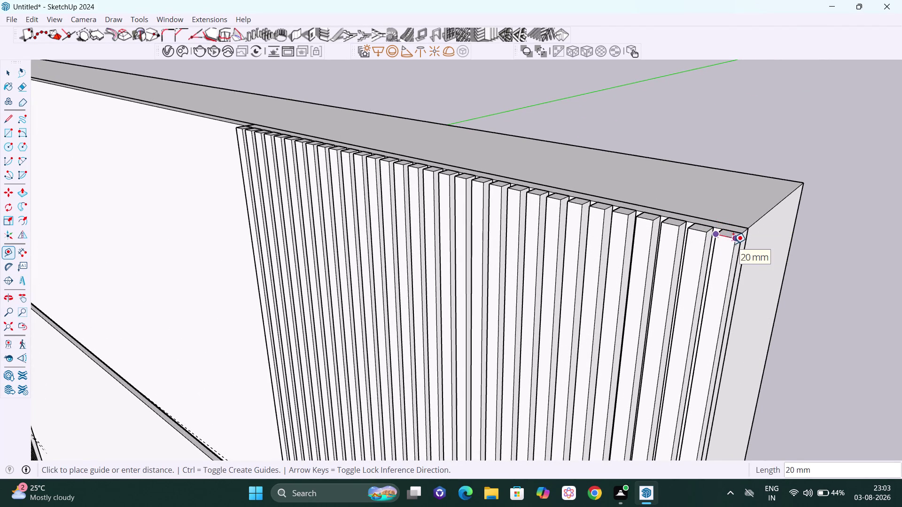
key(Escape)
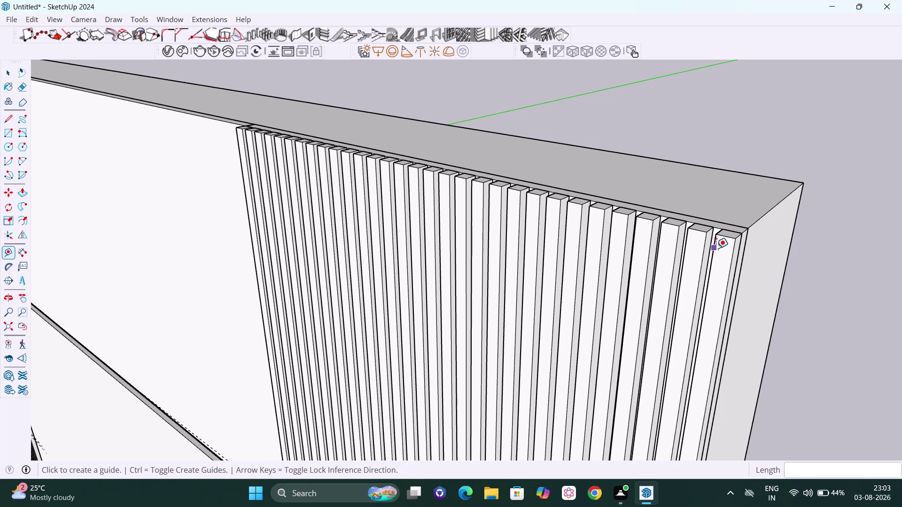
click(713, 249)
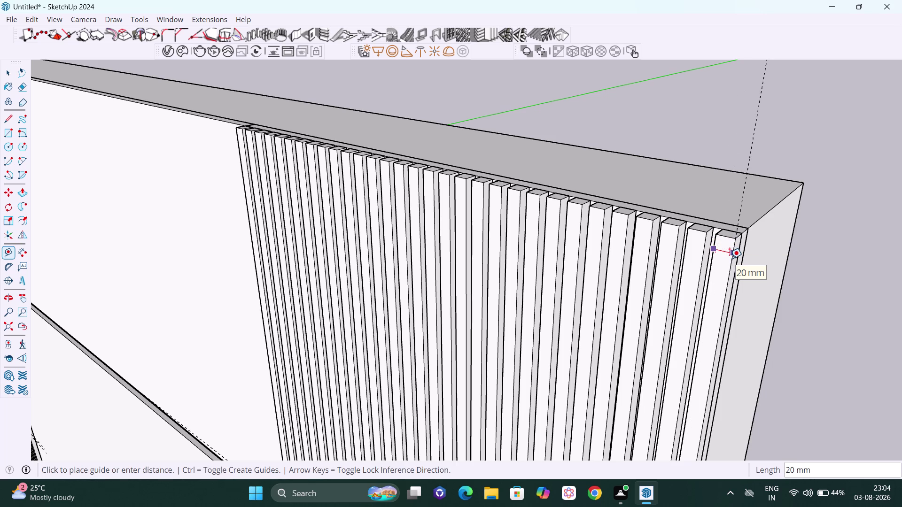
click(729, 259)
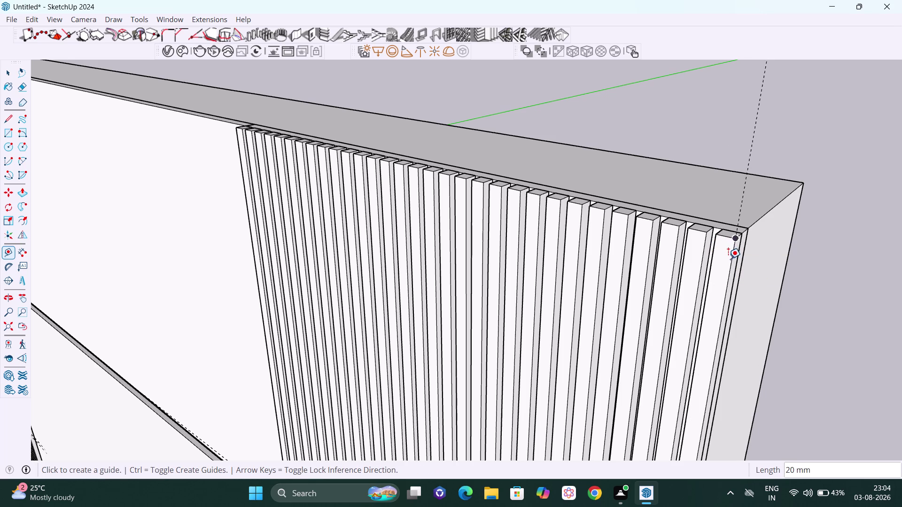
scroll(down, 3)
scroll(down, 3)
scroll(down, 3)
Pan and orbit the view to the first flute's inner top edge.
key(space)
key(h)
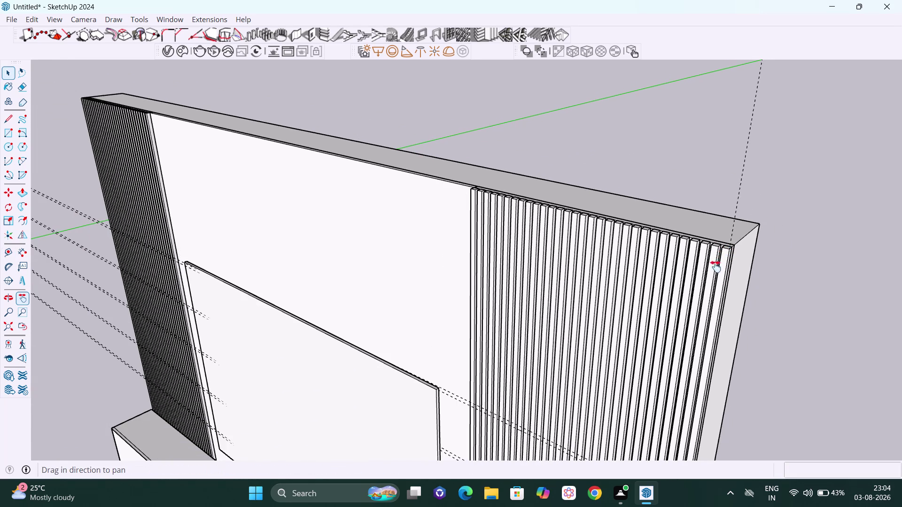
drag(710, 287, 809, 271)
scroll(up, 3)
scroll(up, 3)
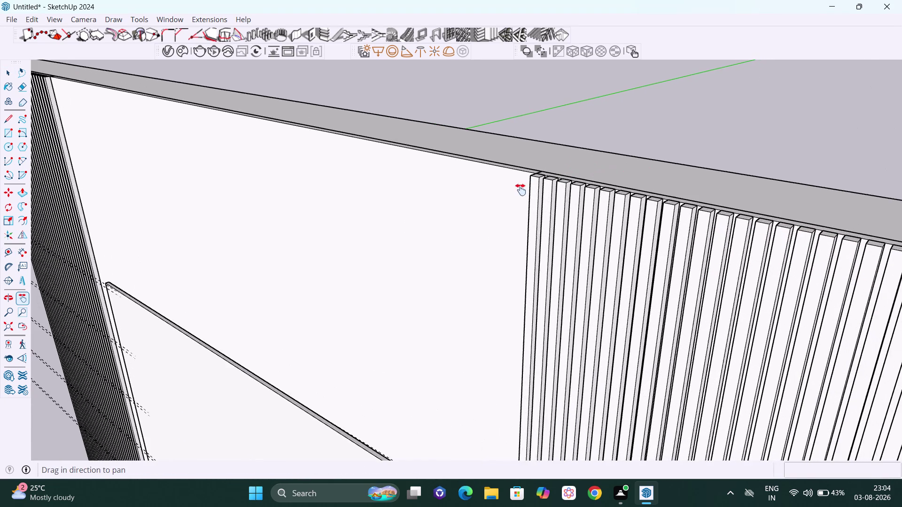
middle_drag(532, 199, 712, 205)
scroll(up, 3)
middle_drag(446, 200, 504, 239)
scroll(up, 3)
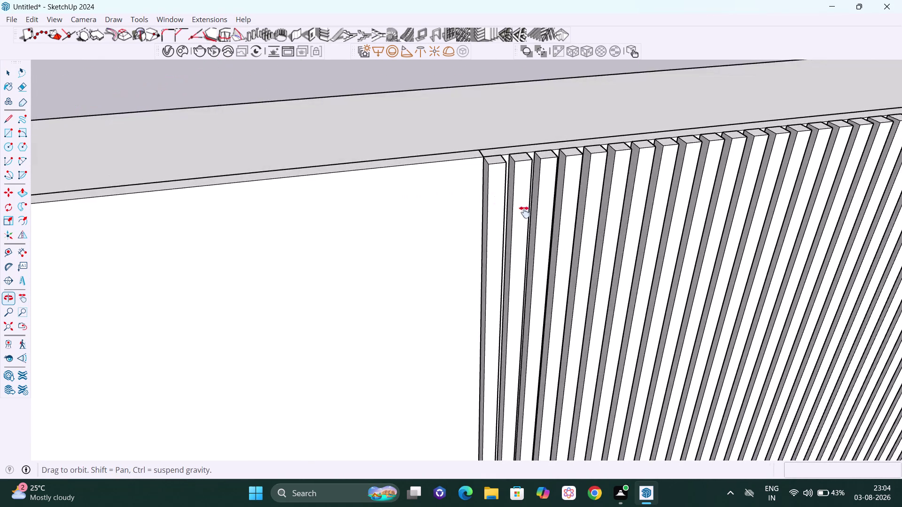
scroll(up, 3)
scroll(up, 3)
key(Escape)
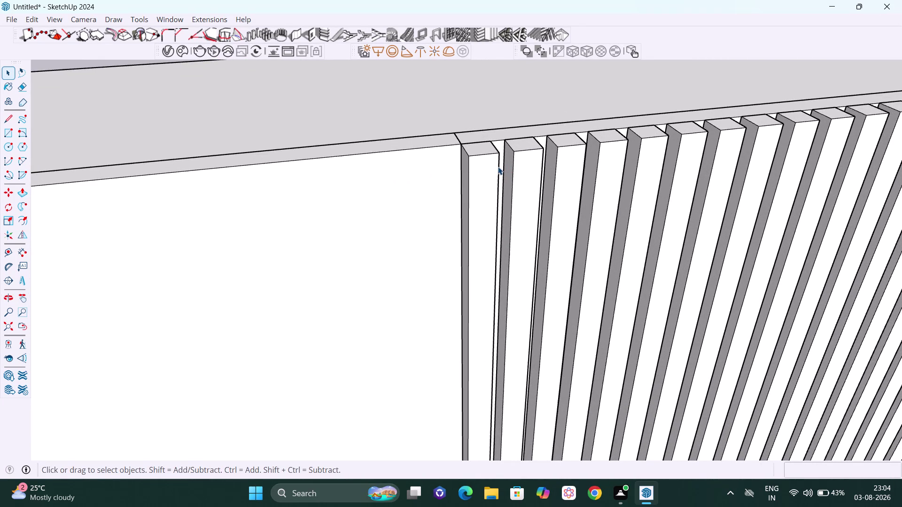
Place a second vertical guide 20 mm in from the inner flute edge.
key(t)
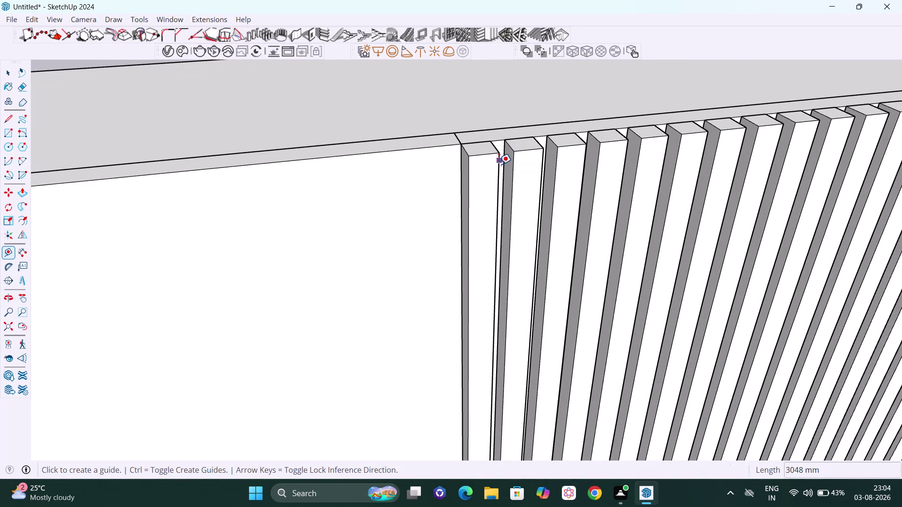
click(499, 165)
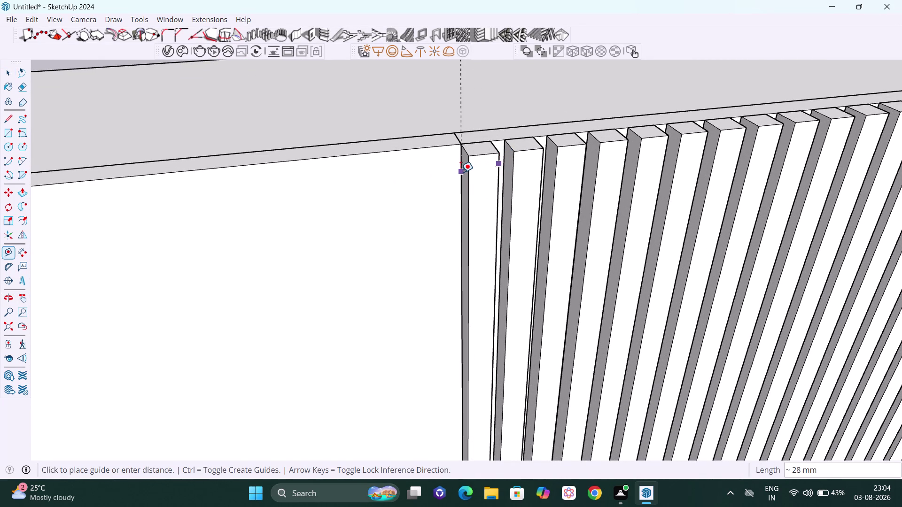
click(469, 169)
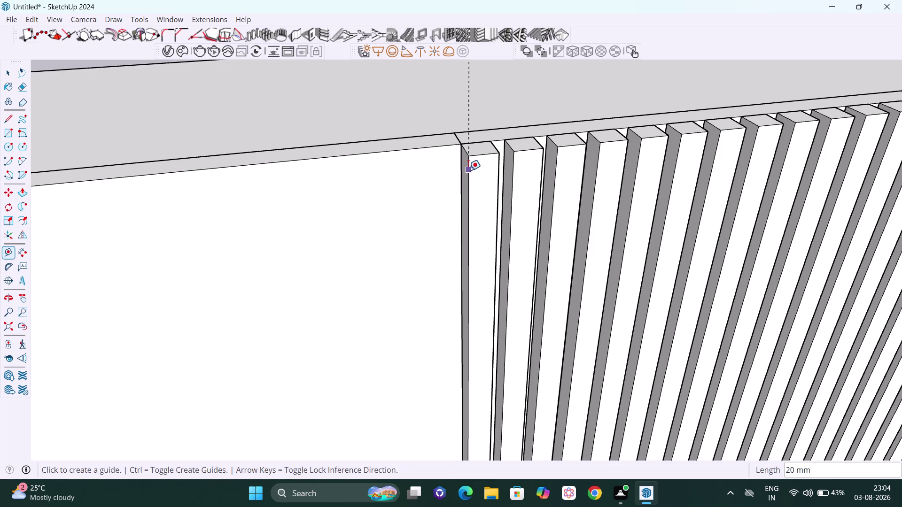
key(space)
scroll(down, 3)
scroll(down, 3)
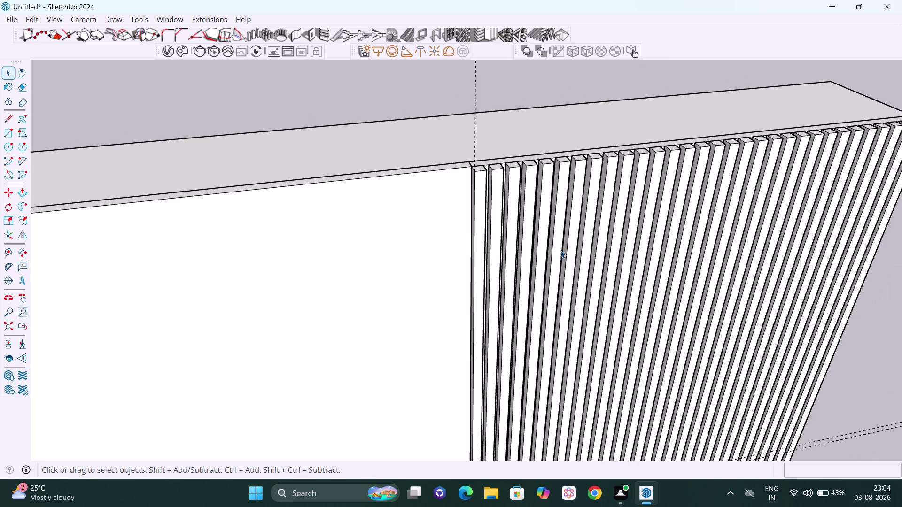
key(h)
drag(575, 259, 479, 107)
Orbit and zoom to see the whole wall unit and face the fluted panel.
scroll(down, 3)
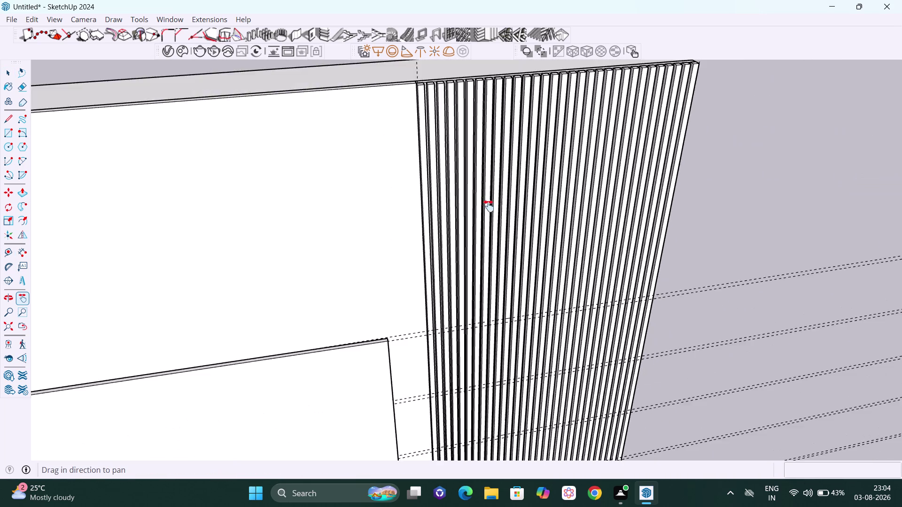
scroll(down, 3)
drag(522, 302, 436, 127)
middle_drag(455, 290, 453, 284)
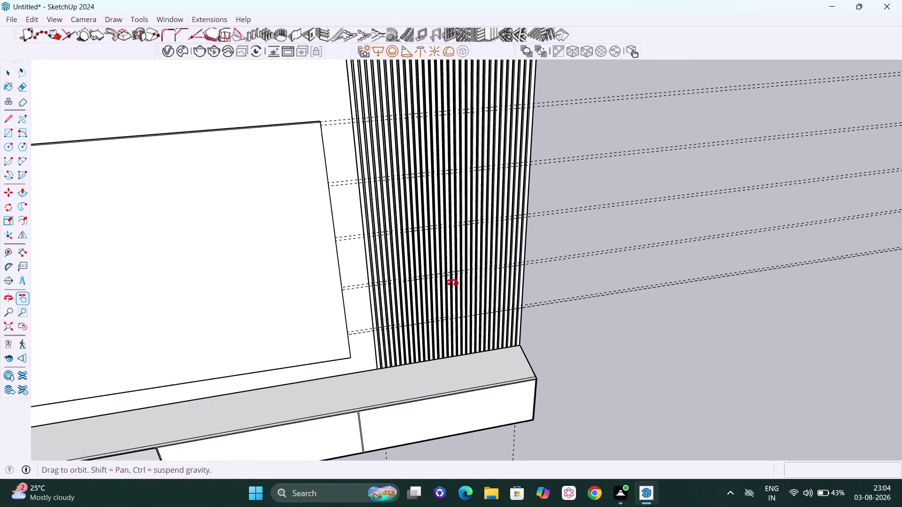
middle_drag(454, 285, 425, 195)
scroll(up, 3)
middle_drag(452, 324, 227, 267)
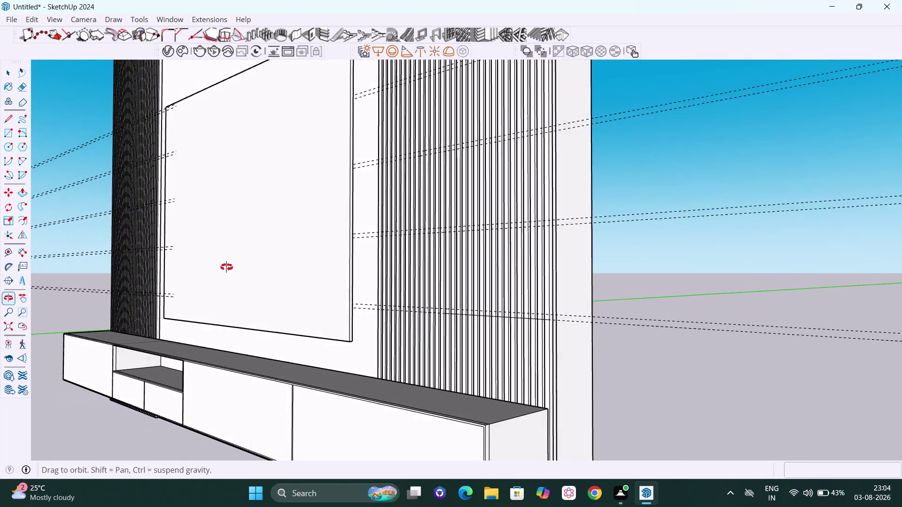
middle_drag(226, 267, 409, 263)
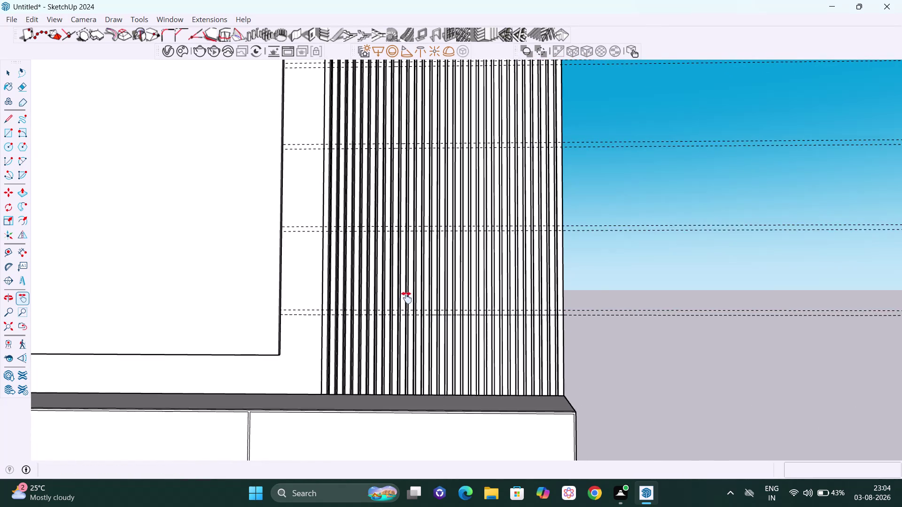
scroll(up, 3)
scroll(up, 3)
scroll(down, 3)
Move in close to the right panel's vertical flute strips above the cabinet.
middle_drag(333, 331, 337, 331)
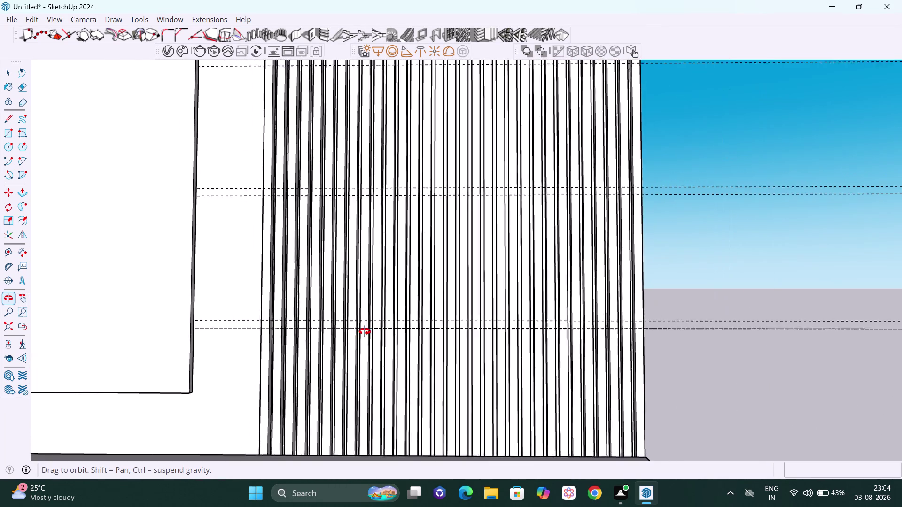
middle_drag(337, 332, 510, 309)
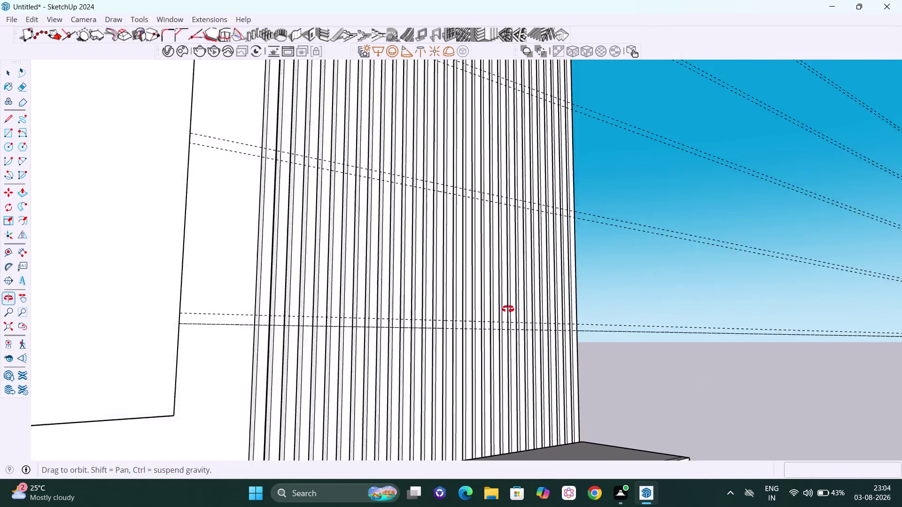
middle_drag(510, 309, 341, 290)
scroll(down, 3)
scroll(down, 3)
middle_drag(406, 325, 377, 325)
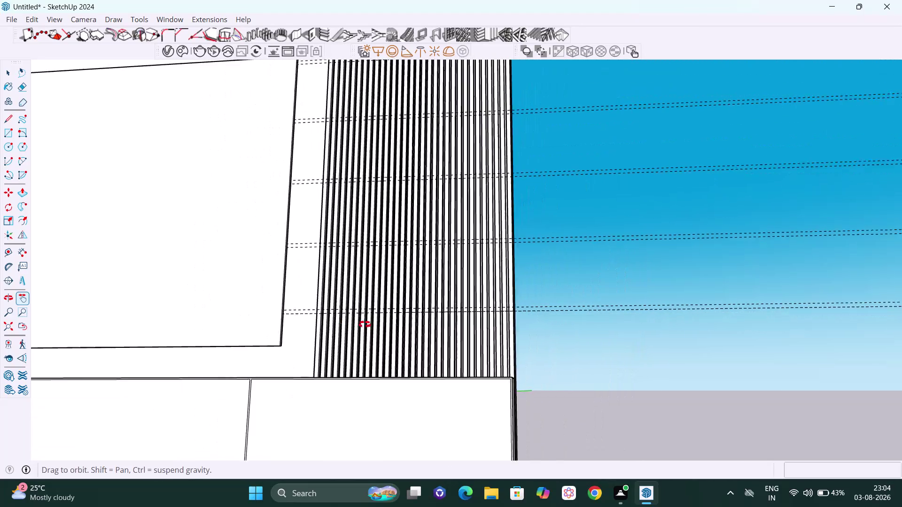
middle_drag(376, 324, 372, 361)
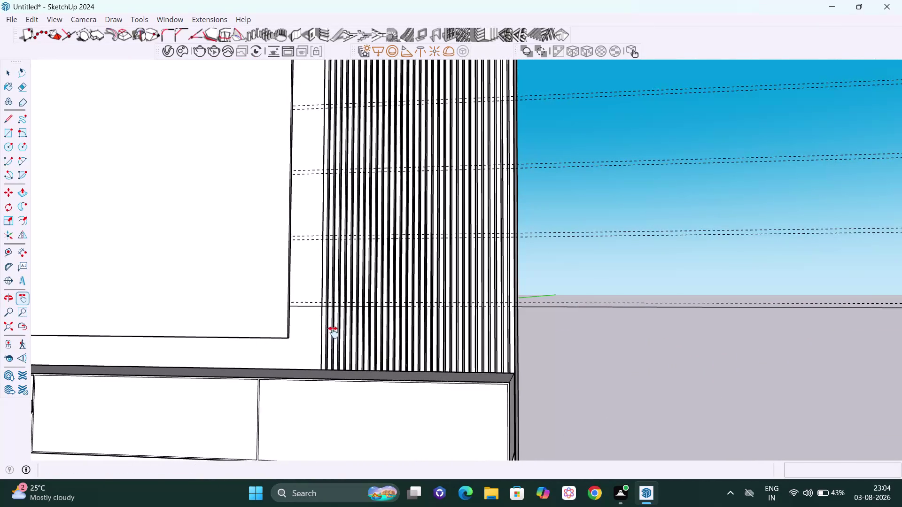
scroll(up, 3)
scroll(up, 3)
middle_drag(323, 323, 336, 330)
scroll(up, 3)
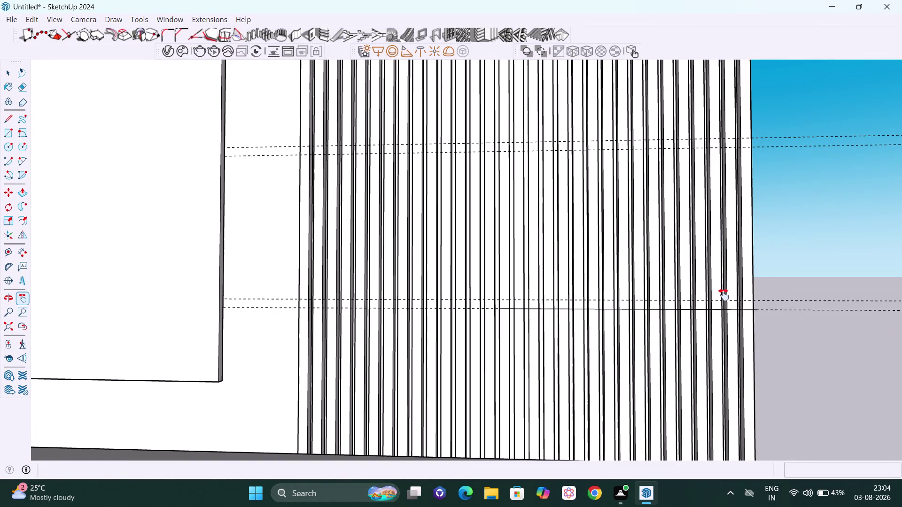
Make the selected right-panel flute strips one group using Make Group.
key(space)
right_click(813, 214)
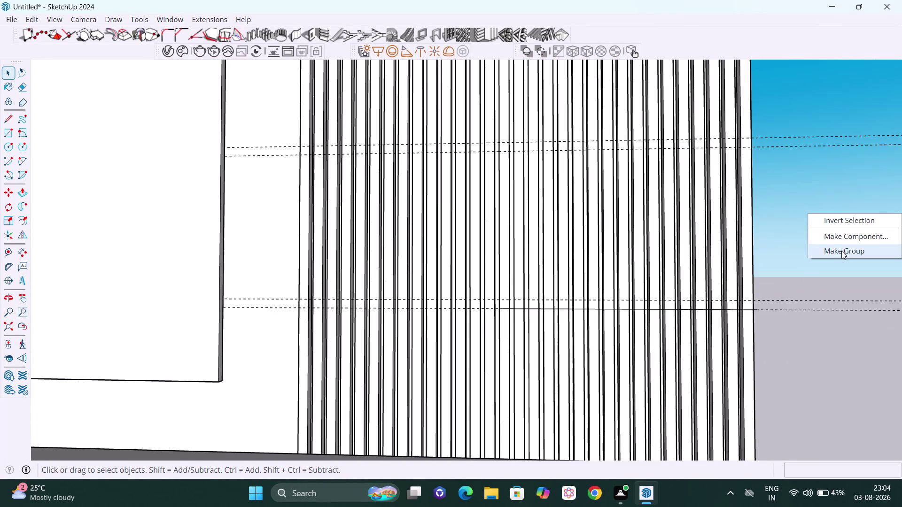
click(841, 251)
scroll(up, 3)
middle_drag(444, 335, 411, 333)
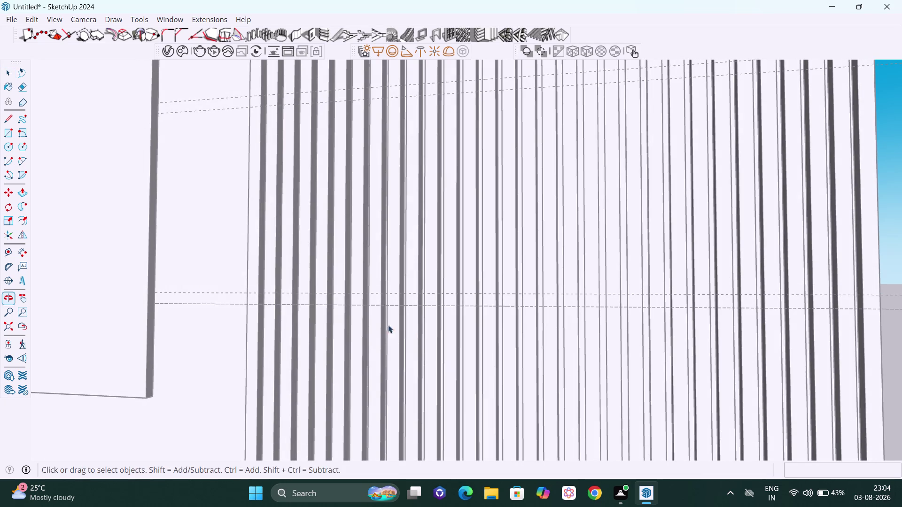
Start a rectangle with its first corner on the guide across the flutes.
key(r)
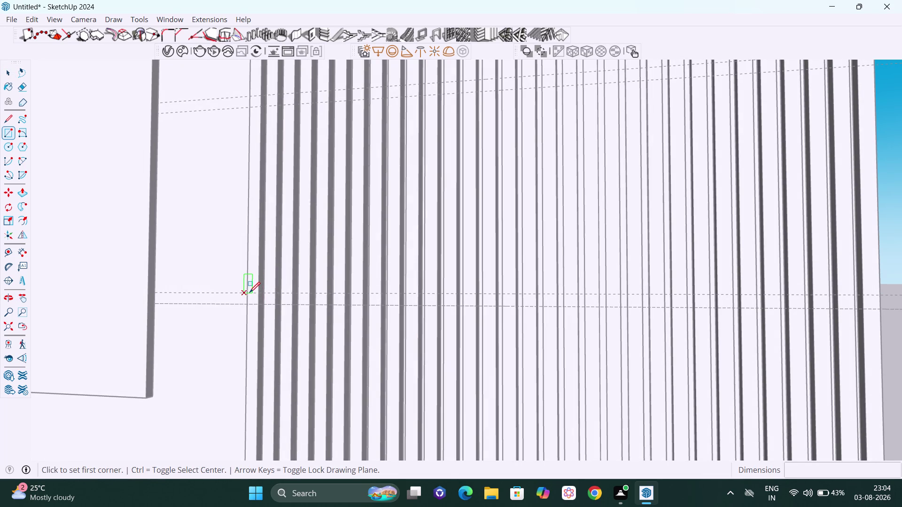
click(249, 292)
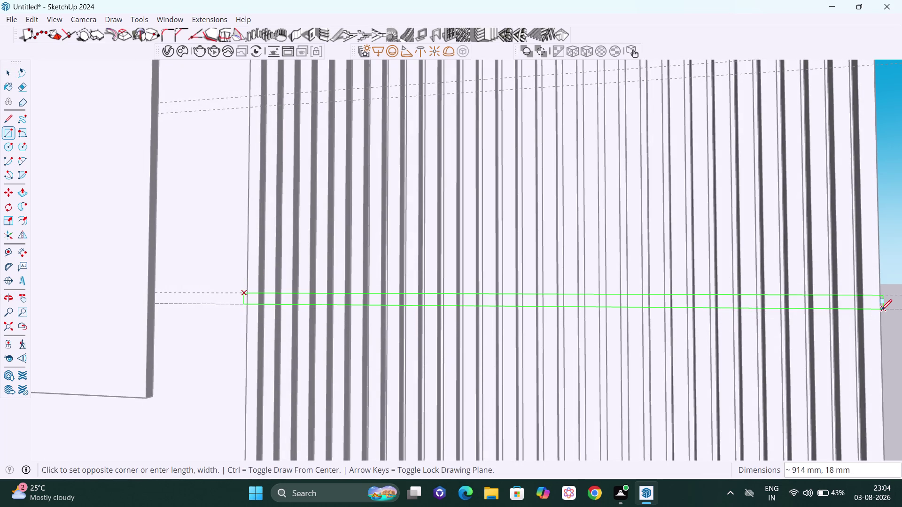
scroll(up, 3)
middle_drag(893, 310, 885, 311)
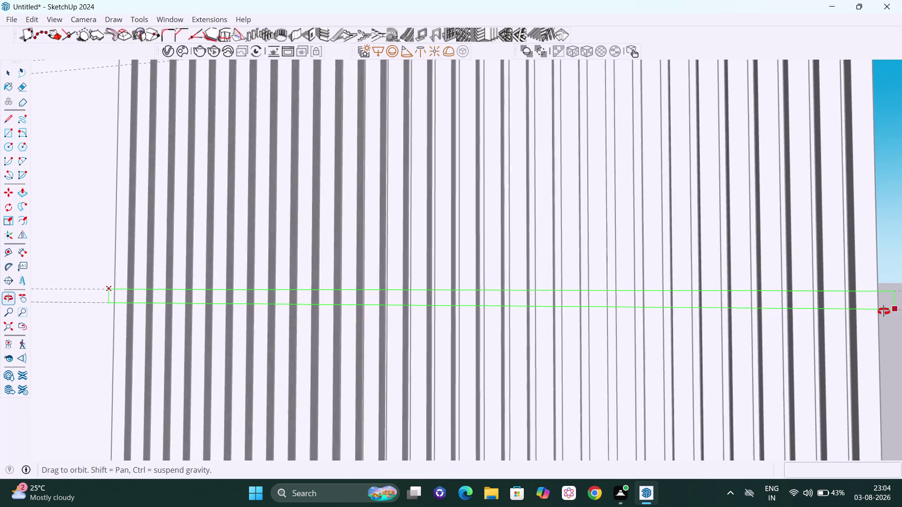
middle_drag(885, 312, 861, 312)
scroll(down, 3)
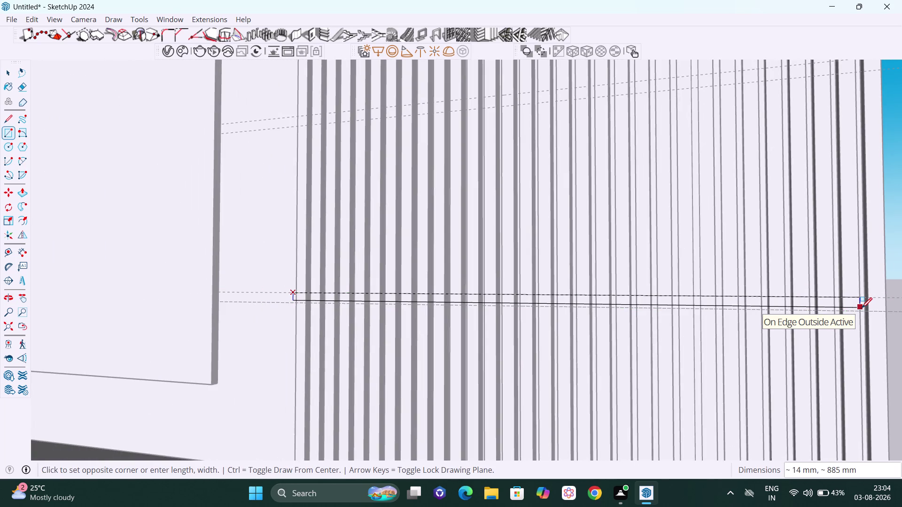
Finish the 912 mm by 18 mm strip at the panel's right edge.
key(h)
drag(861, 308, 654, 281)
scroll(up, 3)
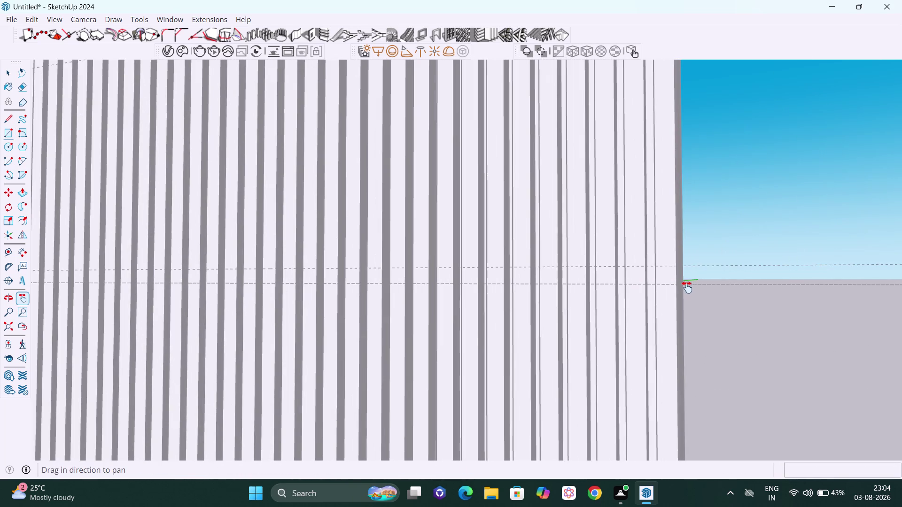
middle_drag(686, 289, 646, 294)
key(Escape)
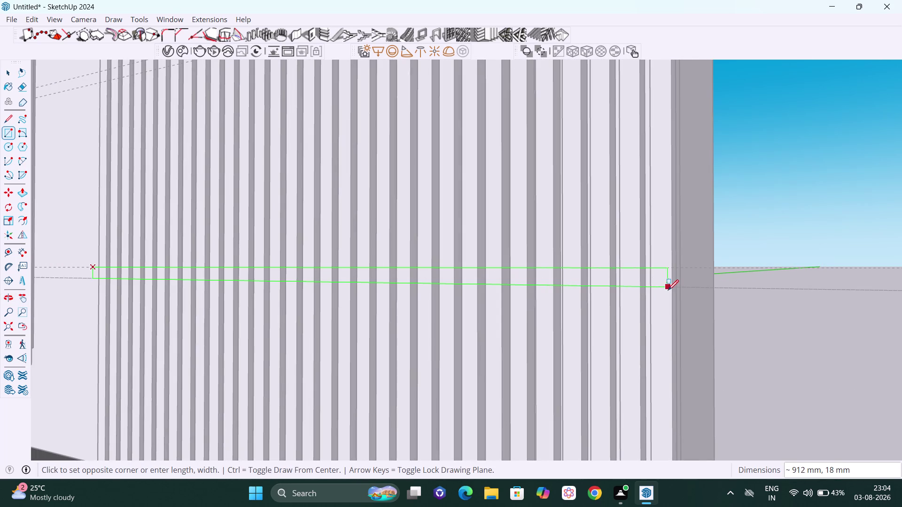
click(672, 290)
scroll(down, 3)
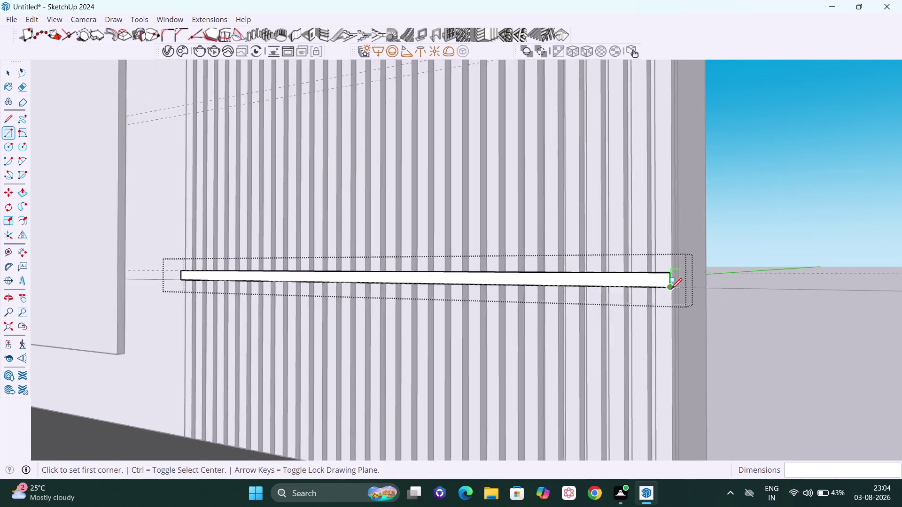
scroll(down, 3)
middle_drag(645, 295, 737, 306)
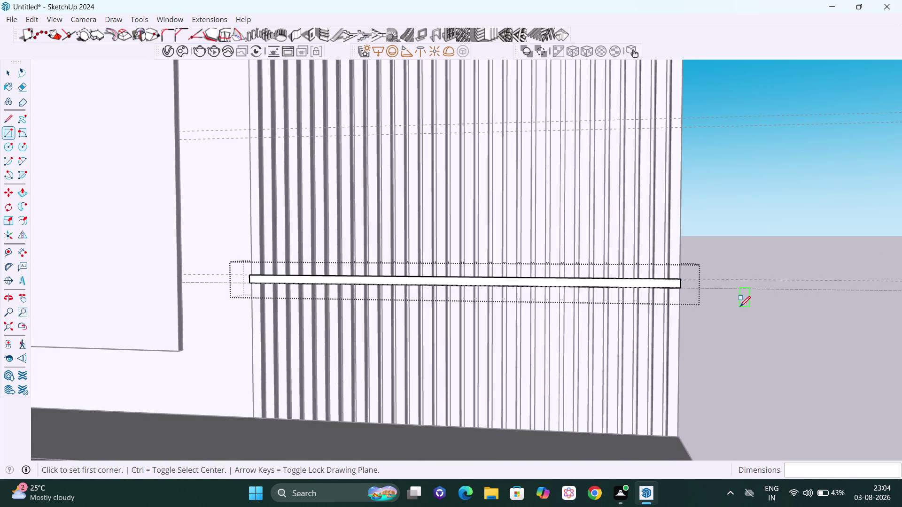